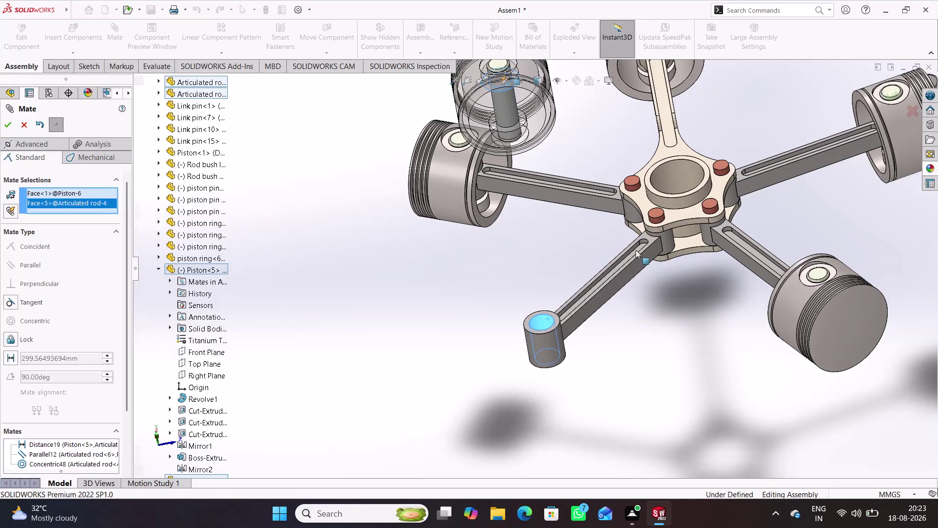
Reorient the view around the engine and clear the previous mate selections.
middle_drag(381, 271, 389, 262)
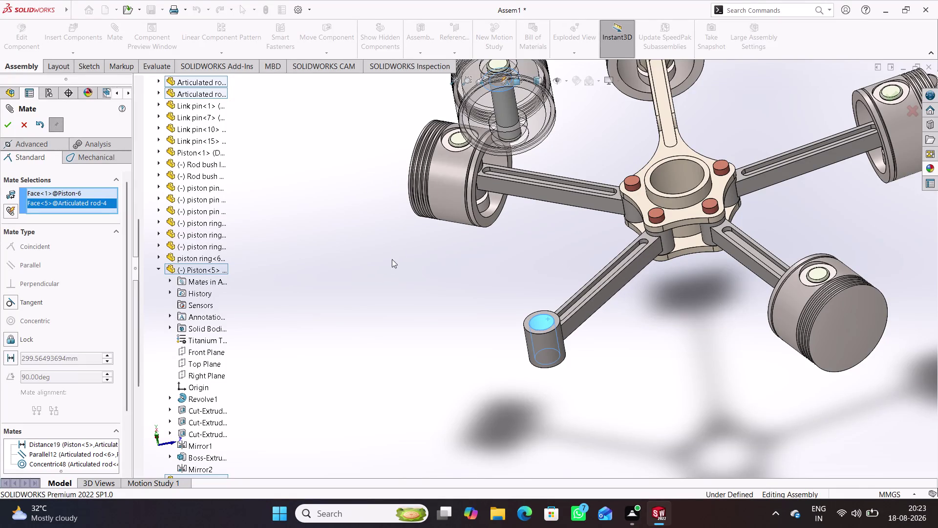
middle_drag(388, 262, 404, 237)
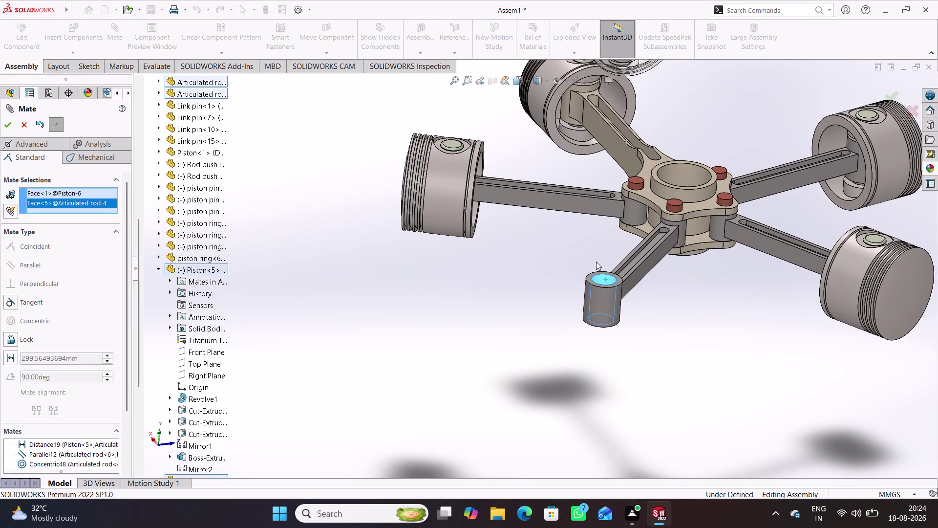
middle_drag(596, 262, 591, 227)
scroll(up, 3)
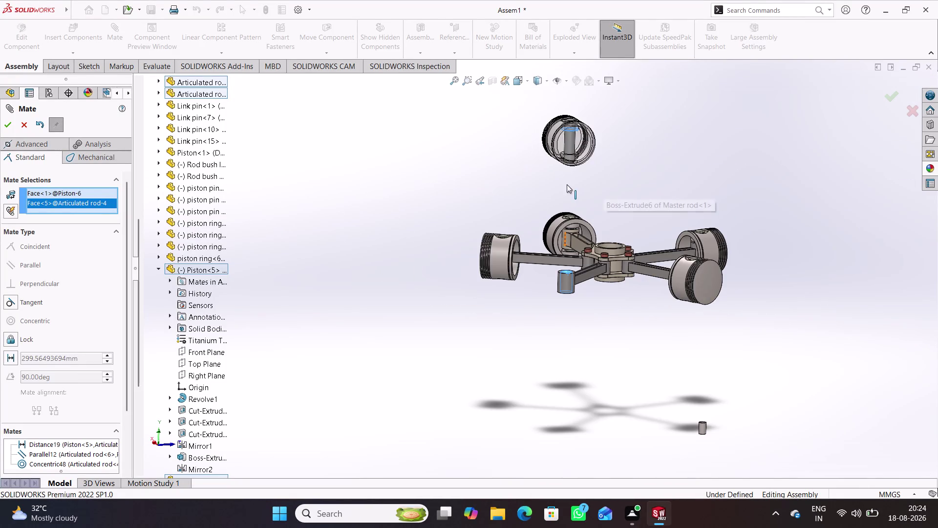
scroll(down, 3)
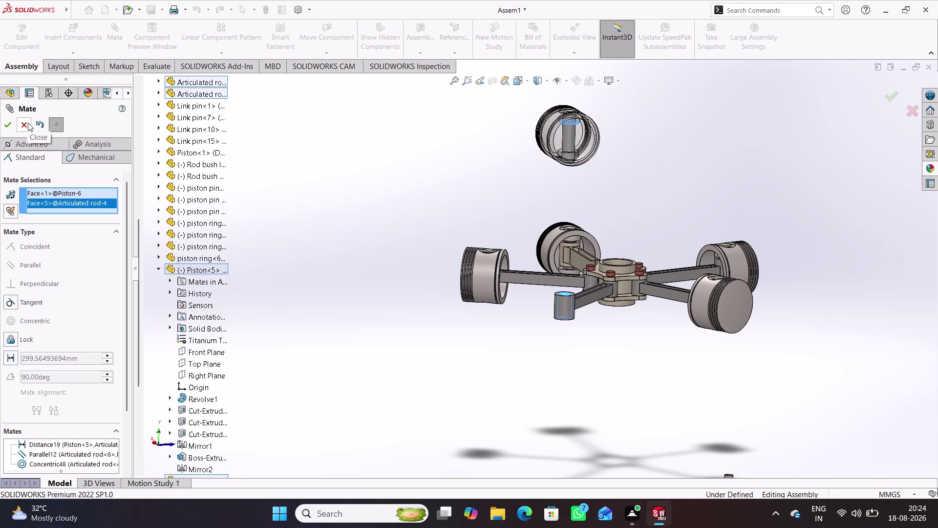
click(512, 175)
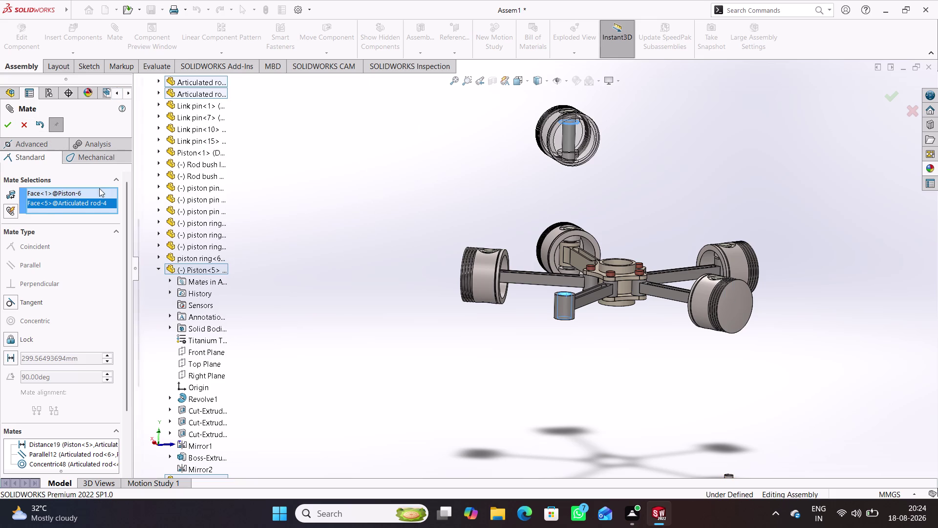
right_click(96, 194)
click(132, 205)
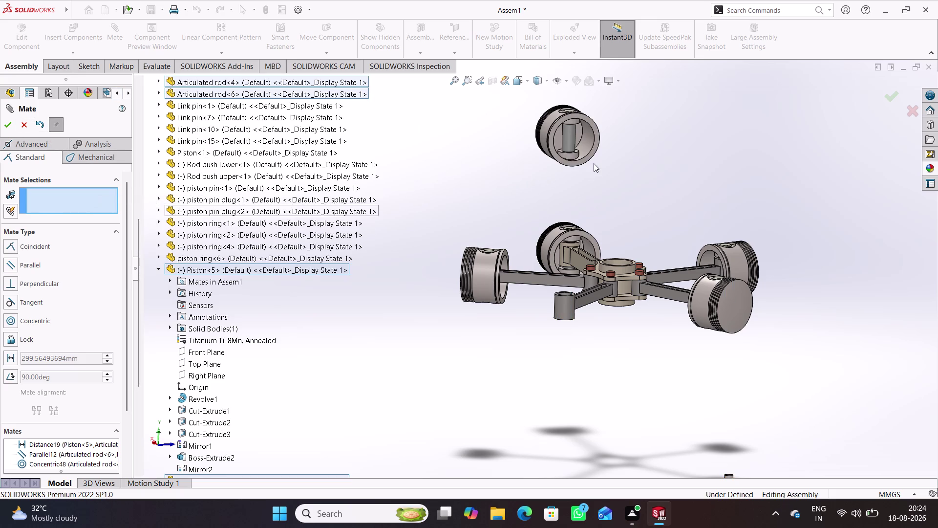
Mate Piston-6's face to Articulated rod-4's end face with a 3 mm distance.
scroll(down, 3)
middle_drag(581, 182, 579, 98)
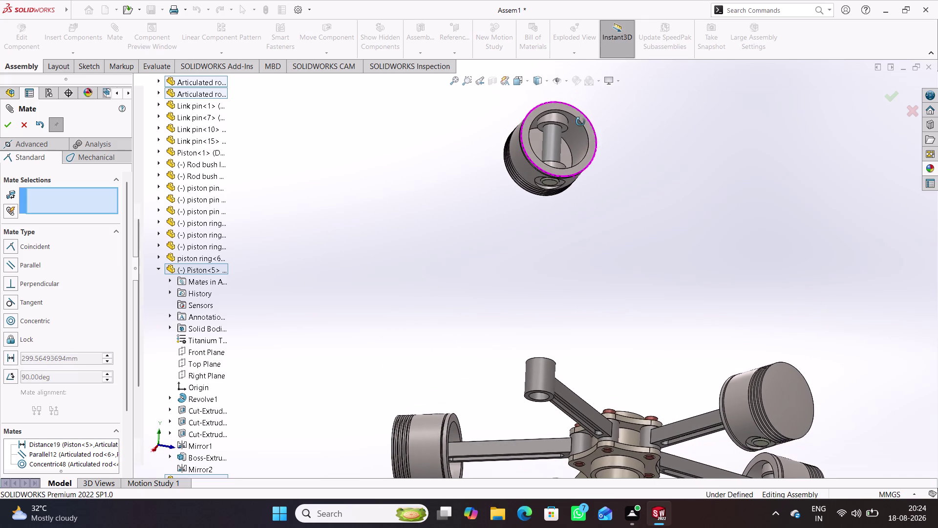
click(564, 127)
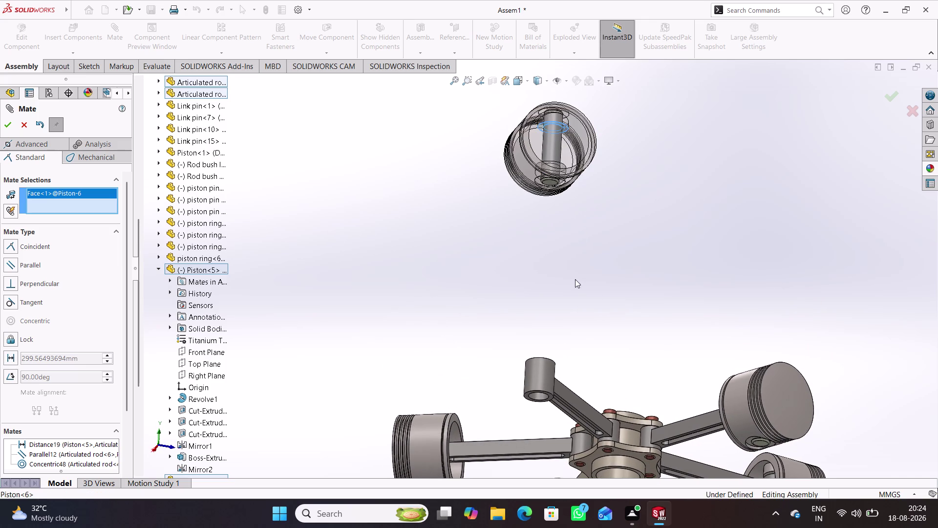
middle_drag(575, 279, 563, 396)
scroll(up, 3)
scroll(down, 3)
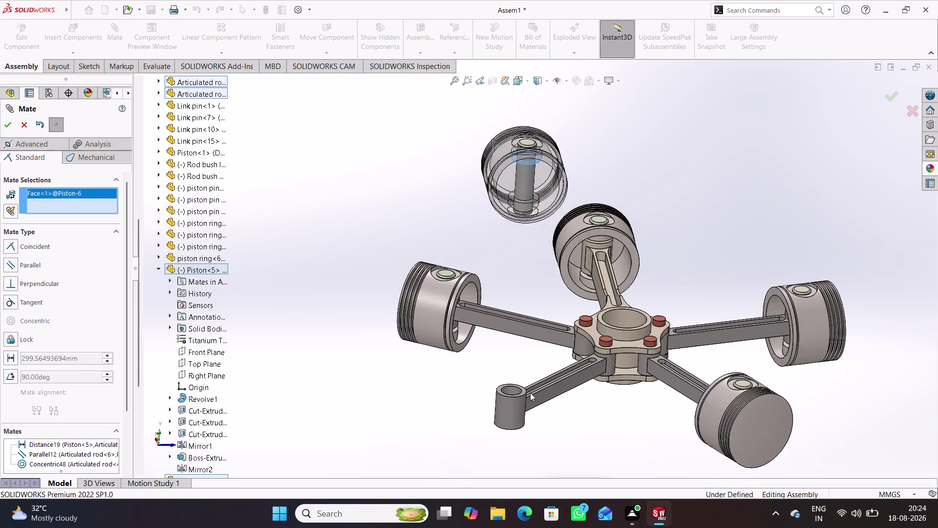
scroll(down, 3)
click(528, 356)
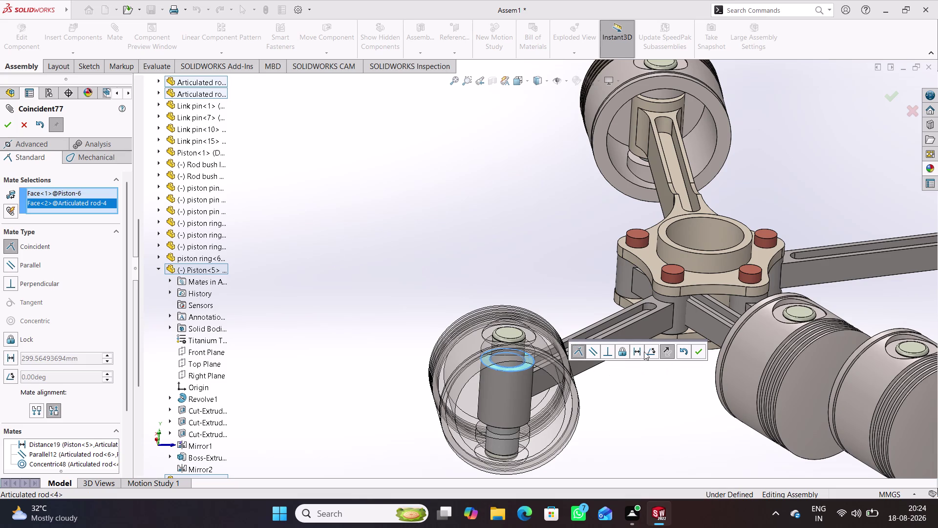
click(637, 351)
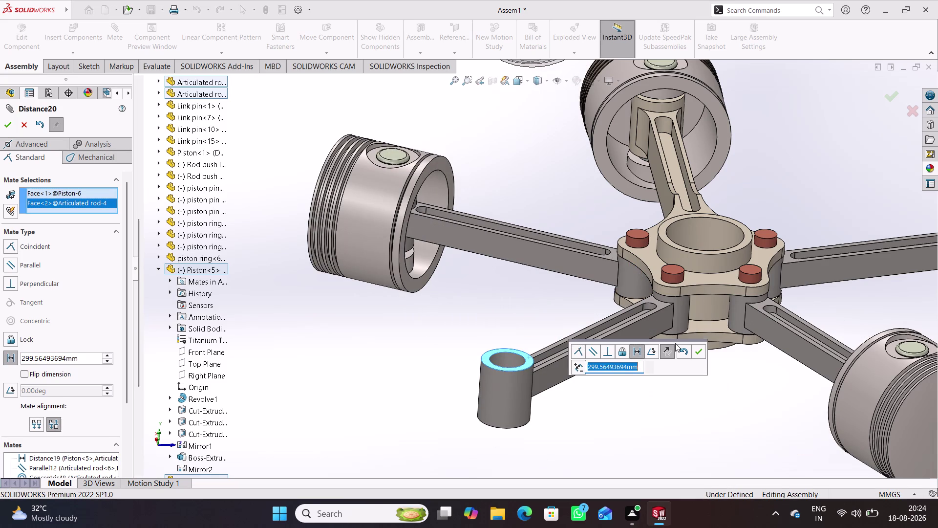
key(3)
key(Return)
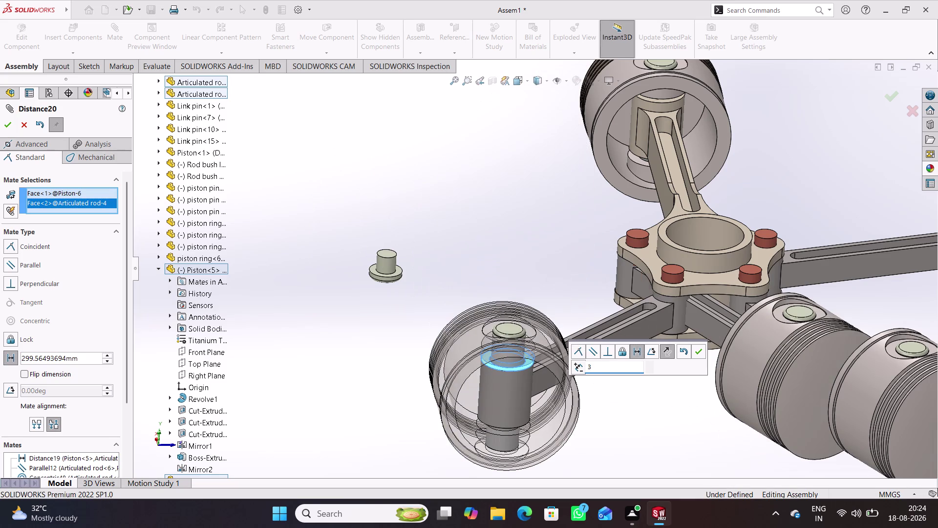
key(Return)
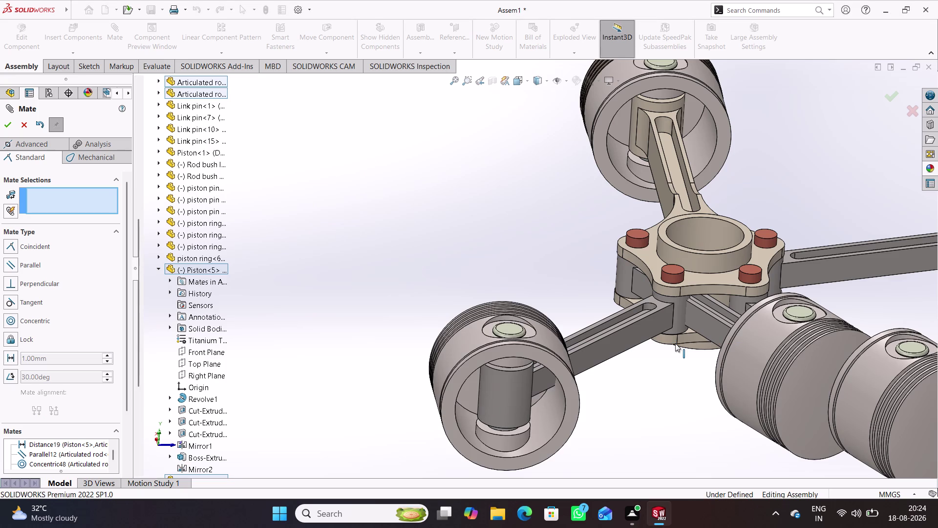
Adjust the view and close the Mate PropertyManager.
scroll(up, 3)
scroll(up, 3)
drag(602, 293, 574, 298)
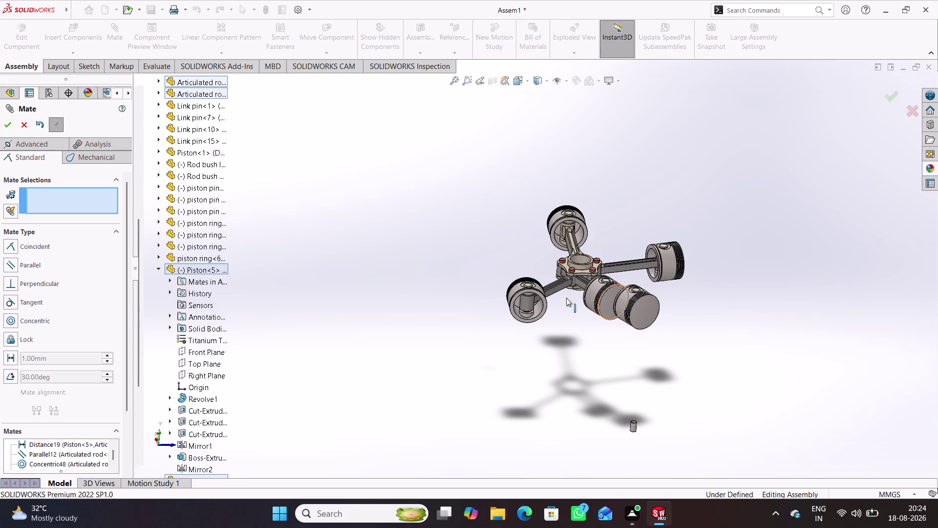
drag(574, 298, 507, 289)
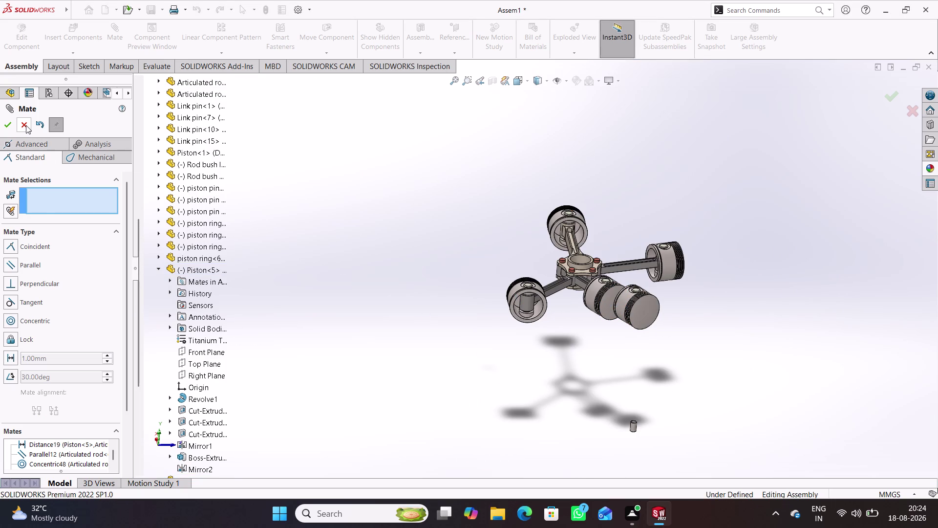
click(26, 125)
drag(574, 272, 544, 273)
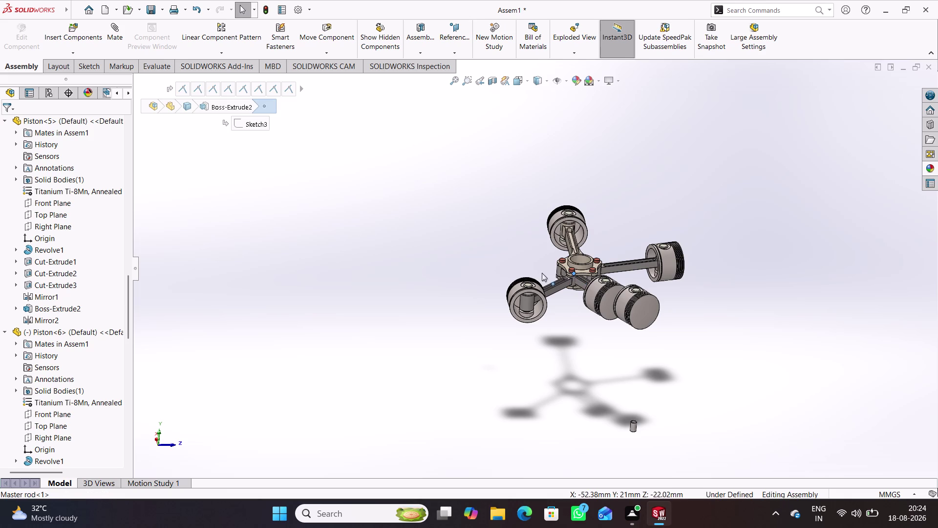
drag(545, 273, 536, 273)
middle_drag(586, 348, 597, 418)
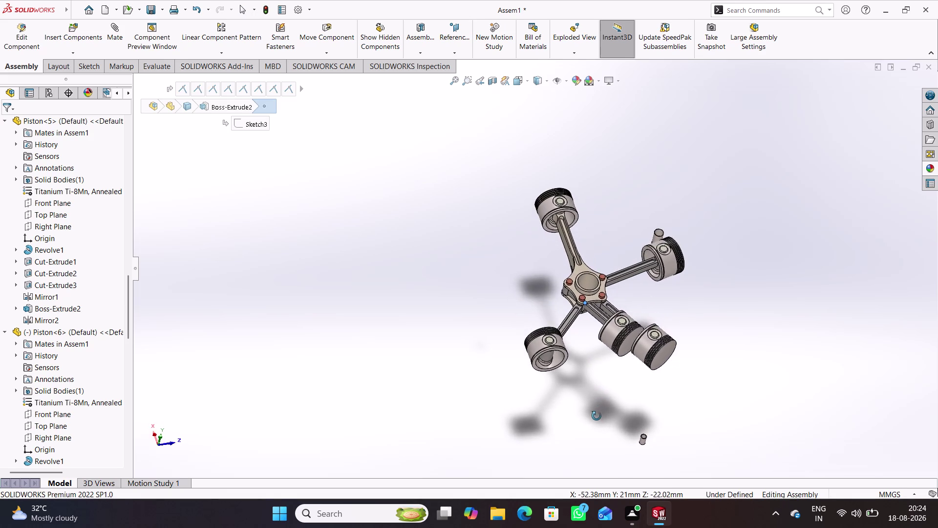
middle_drag(597, 418, 594, 361)
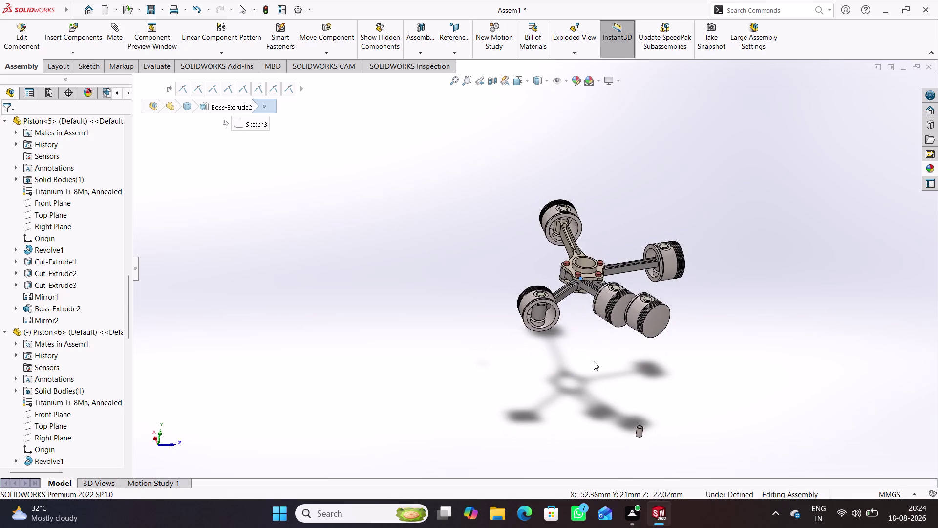
key(ctrl+z)
scroll(up, 3)
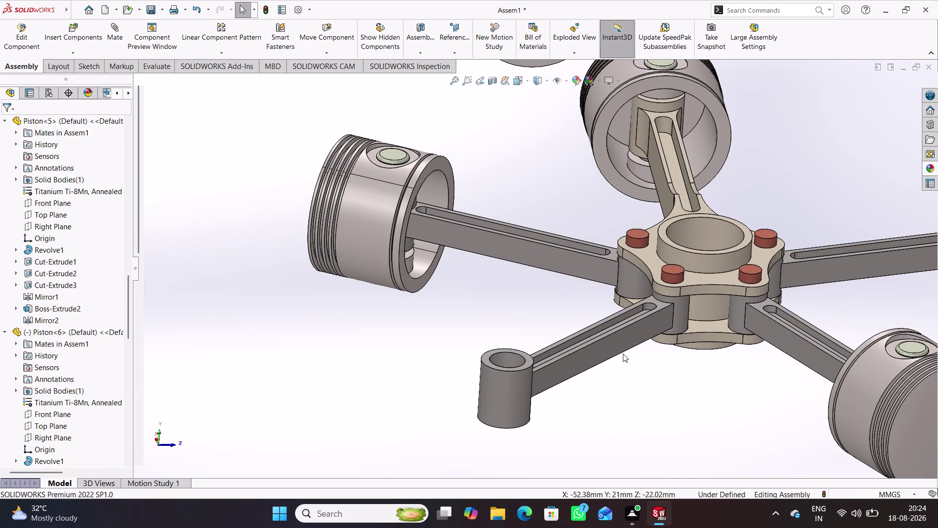
scroll(up, 3)
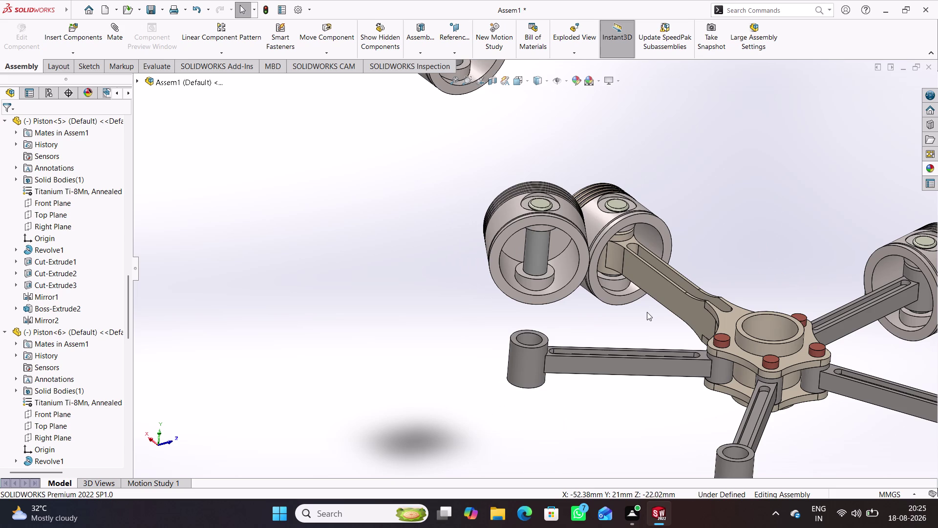
middle_drag(445, 363, 520, 365)
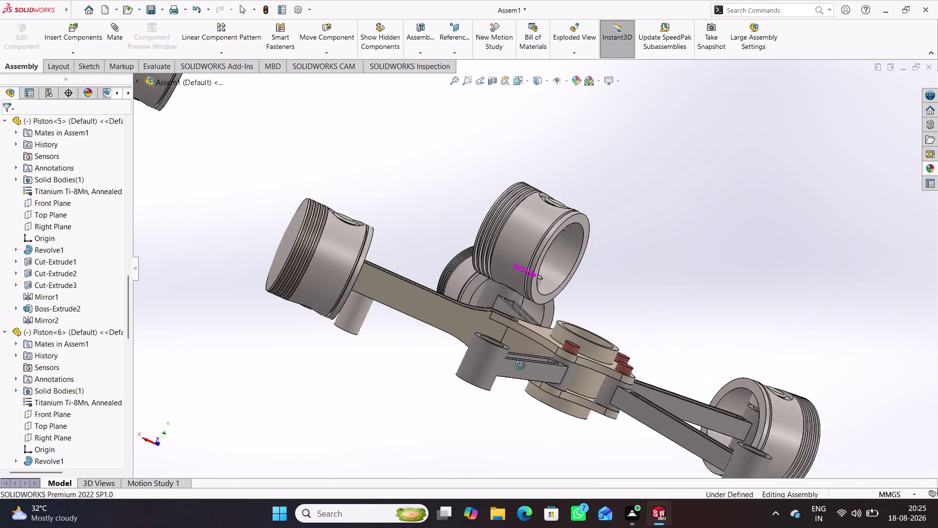
middle_drag(521, 365, 453, 348)
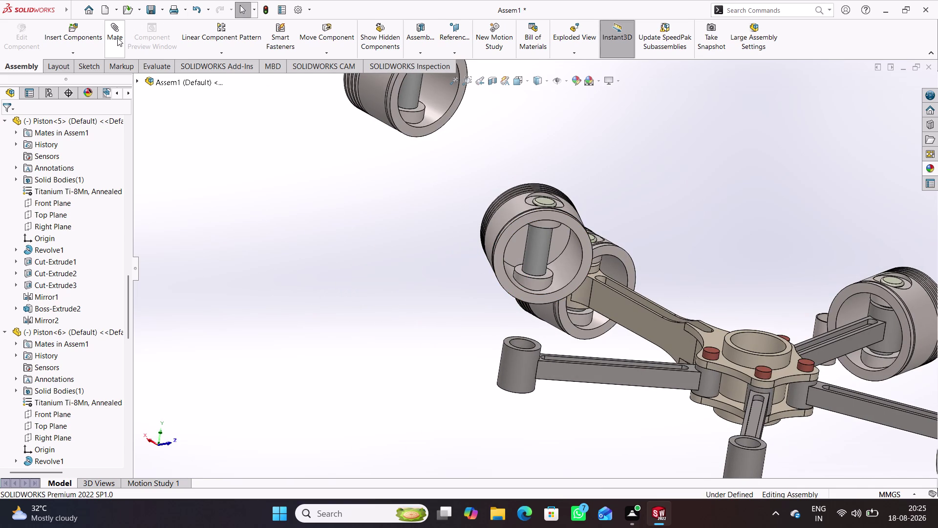
click(116, 39)
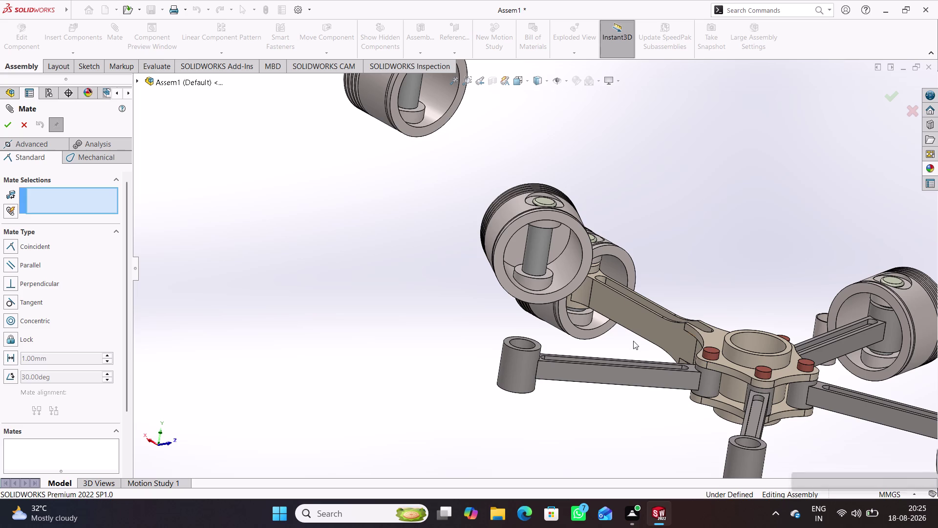
Join Piston-5's face to Articulated rod-6's empty end face with a 3 mm distance mate.
scroll(down, 3)
middle_drag(571, 252, 570, 159)
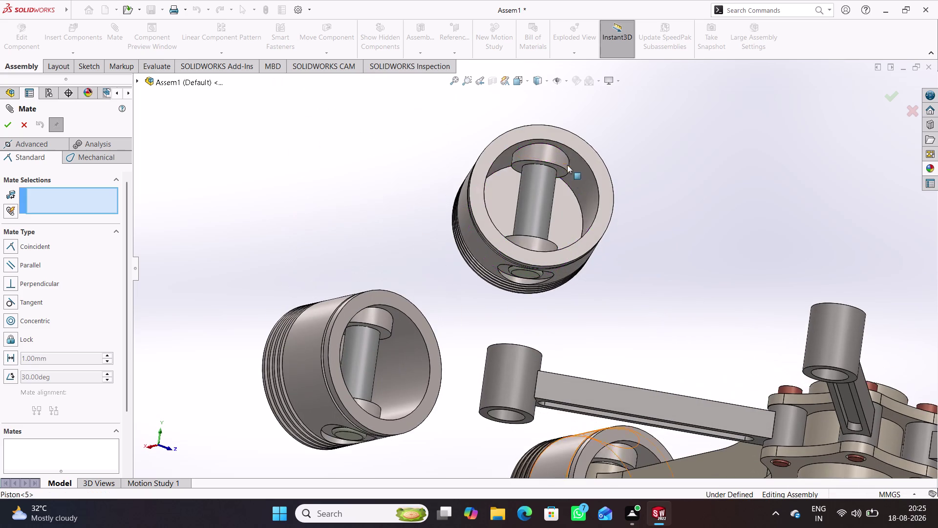
click(561, 171)
middle_drag(576, 309, 564, 387)
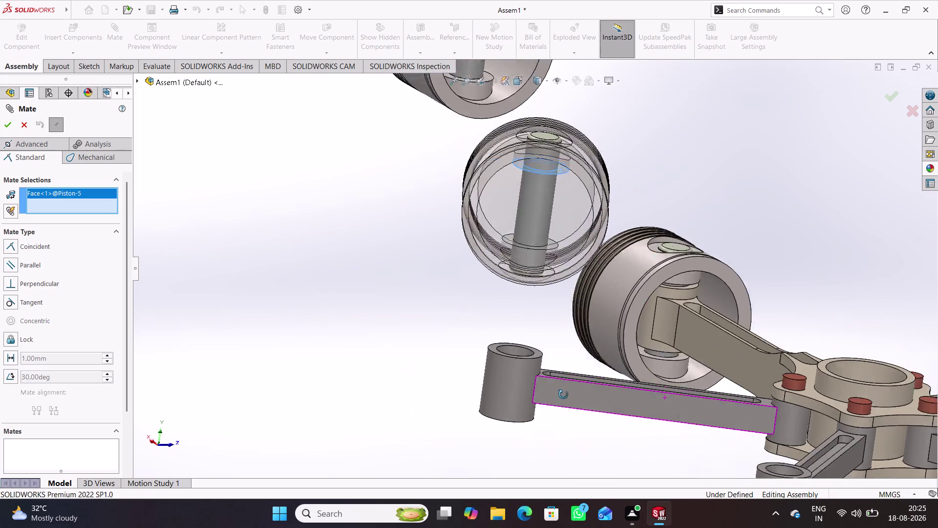
middle_drag(565, 387, 559, 423)
click(538, 347)
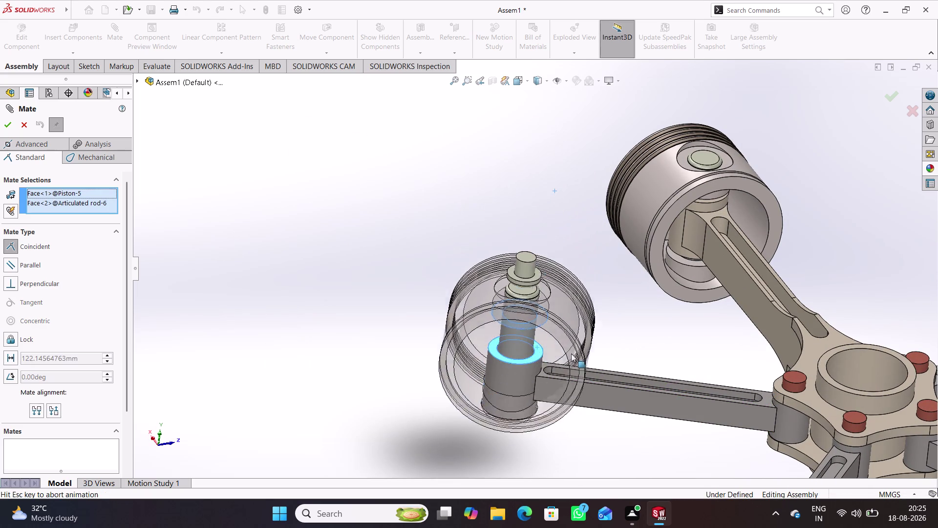
click(651, 369)
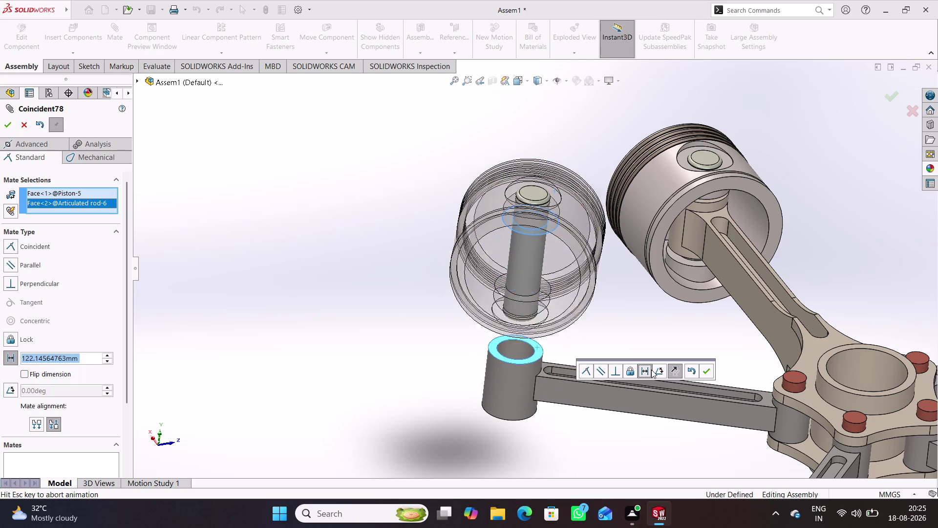
key(3)
key(Return)
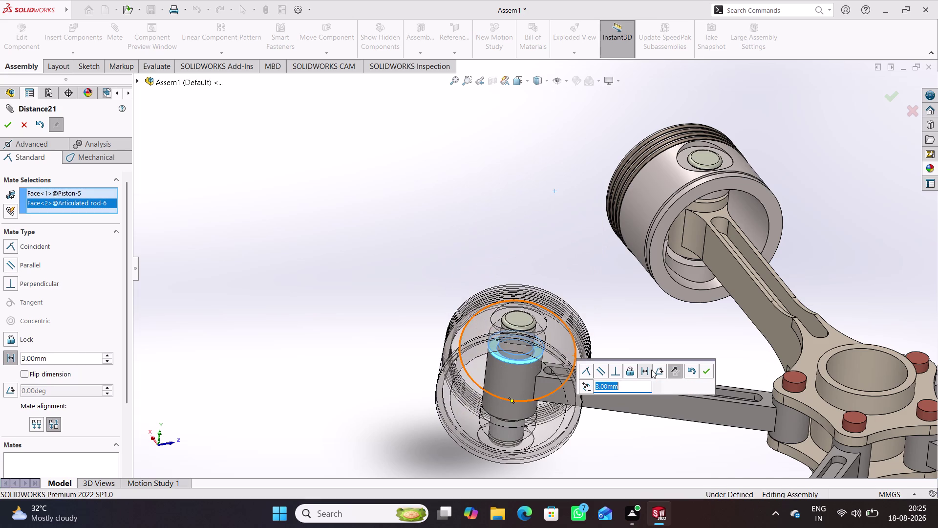
key(Return)
click(422, 258)
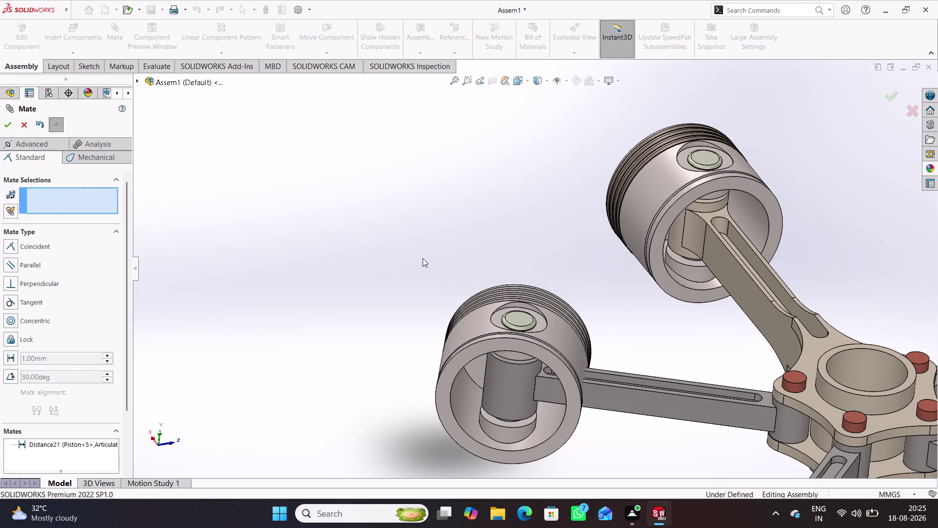
click(136, 80)
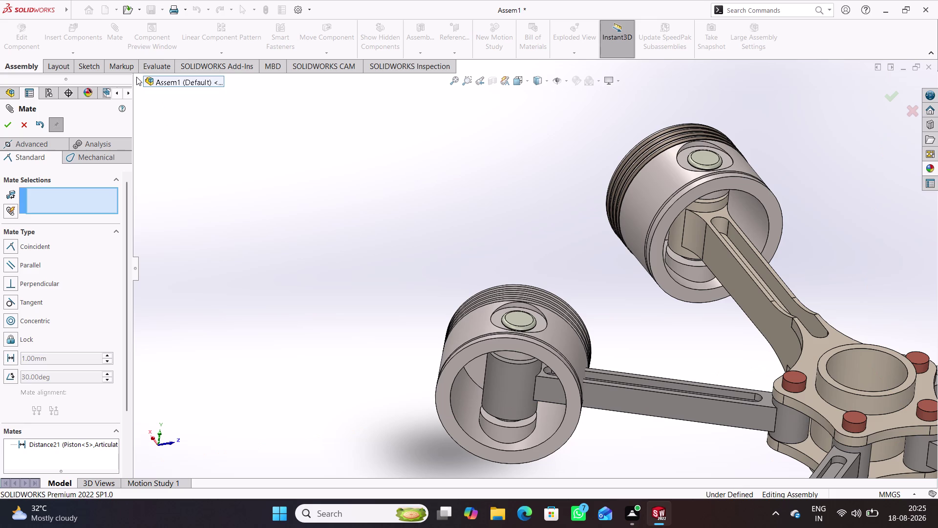
Make Piston<5>'s Right Plane parallel to Articulated rod<6>'s side face, with flipped alignment.
click(136, 79)
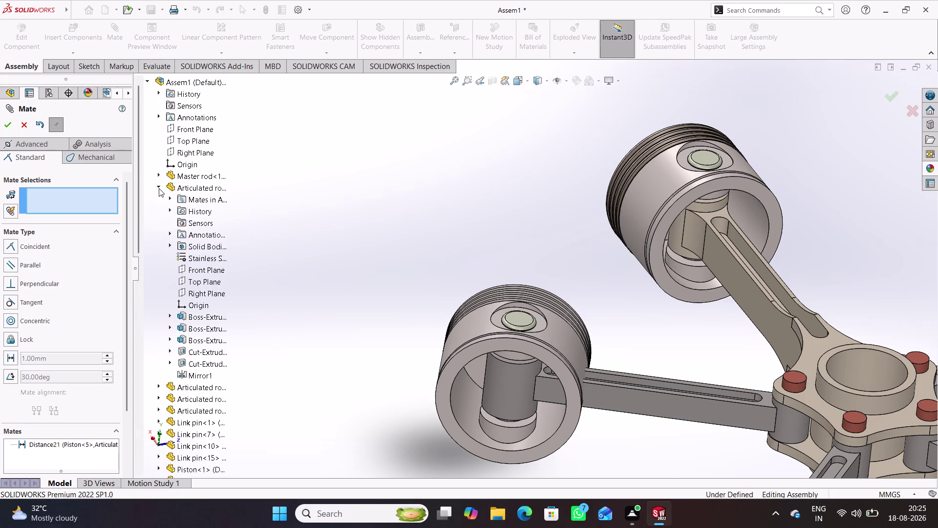
click(159, 185)
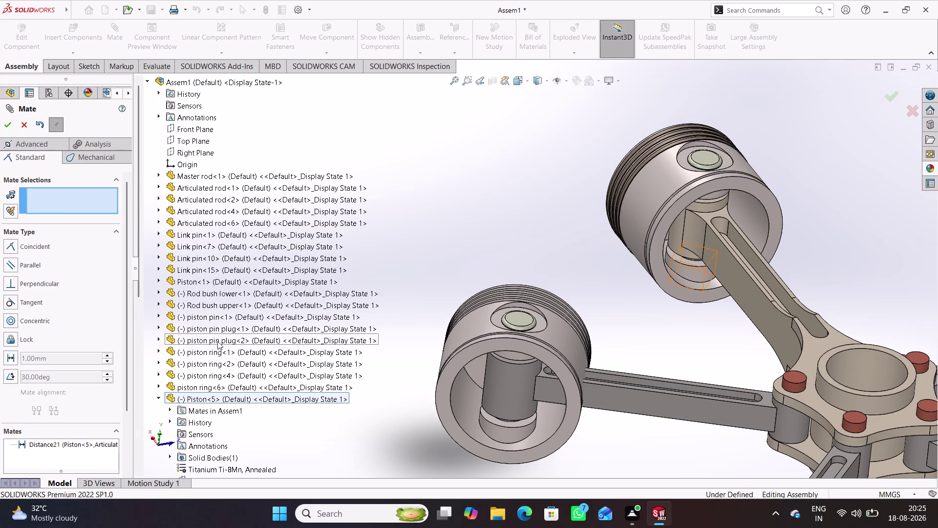
click(159, 398)
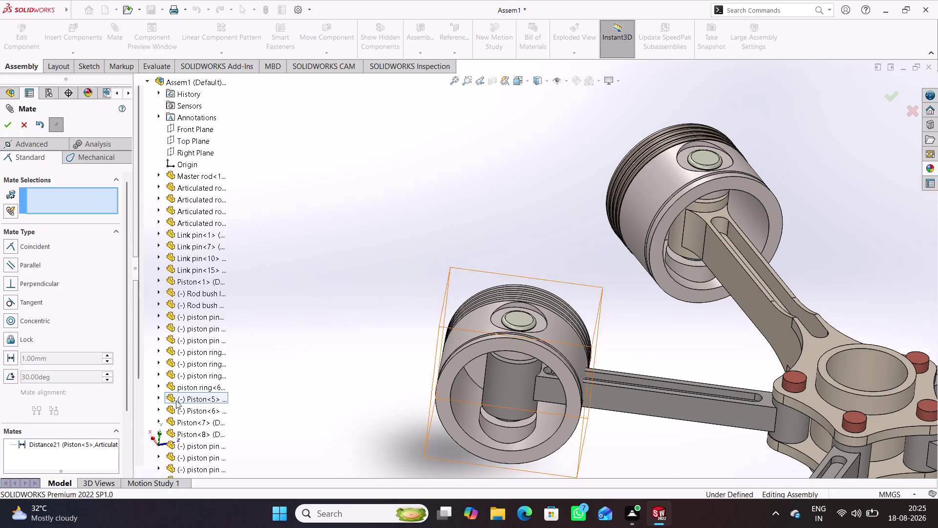
scroll(down, 3)
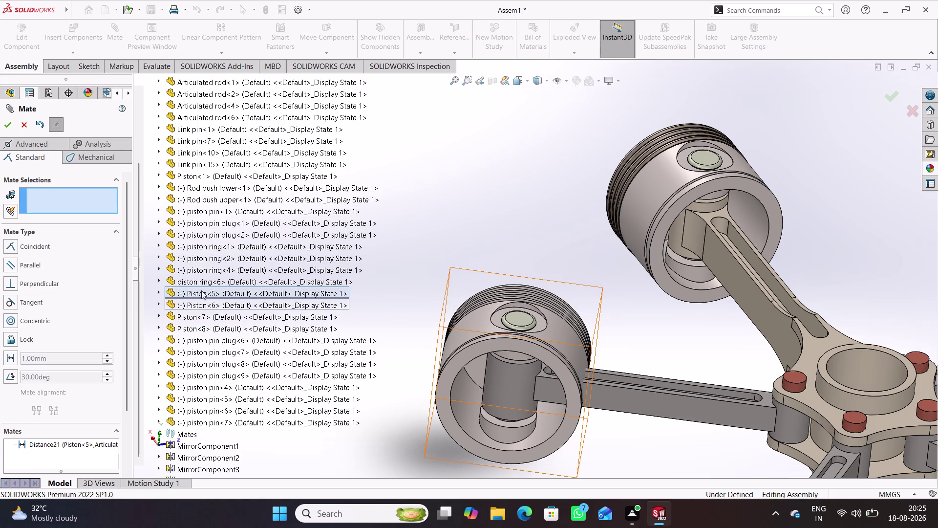
click(159, 293)
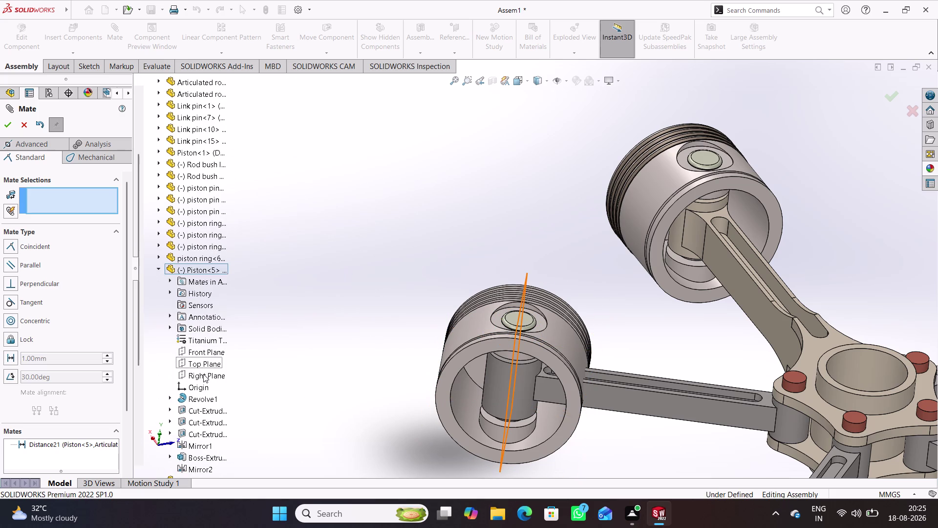
click(203, 375)
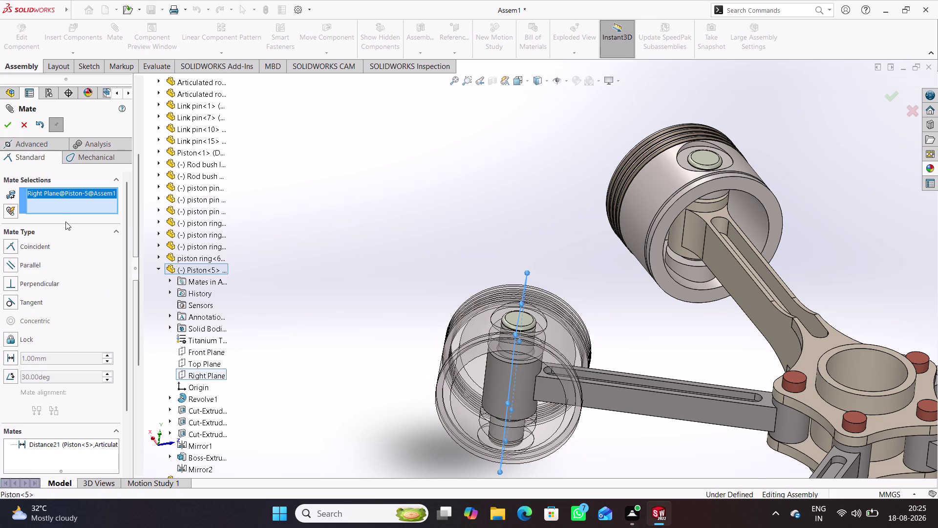
click(612, 394)
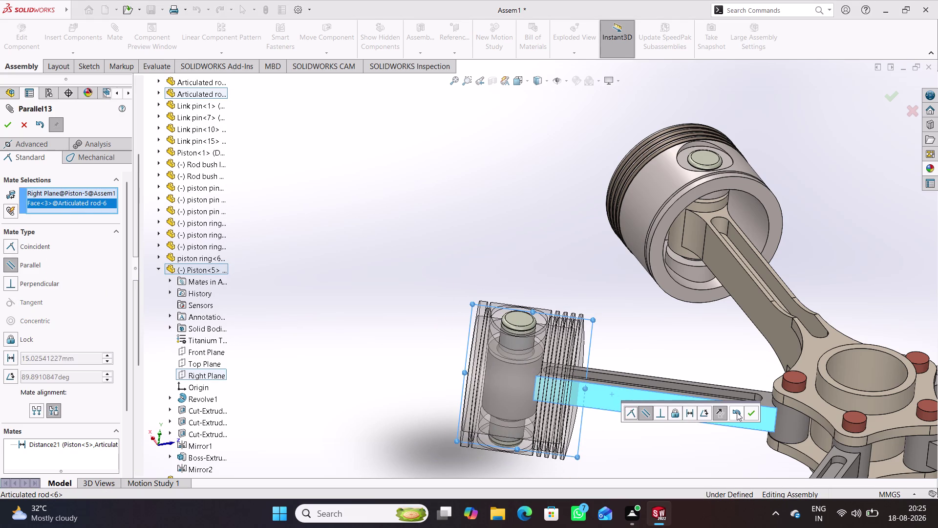
click(716, 413)
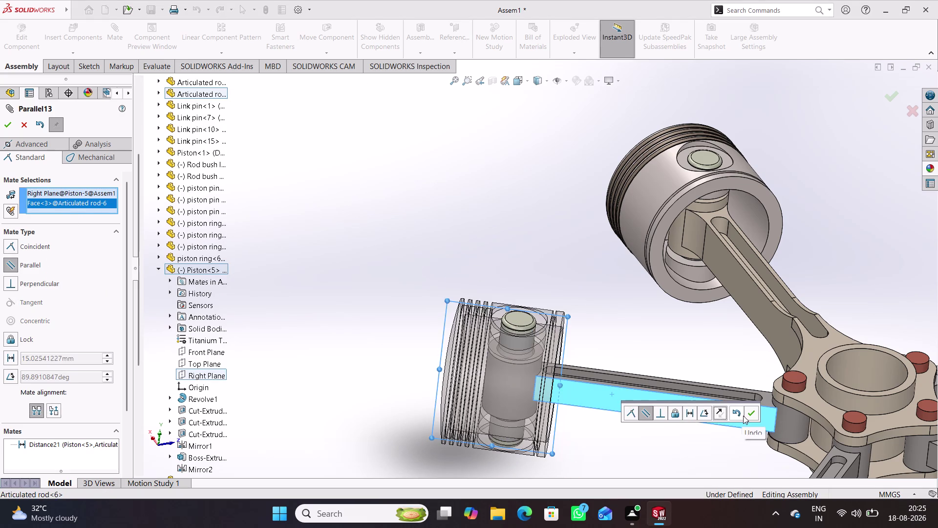
click(750, 413)
click(649, 333)
middle_click(672, 442)
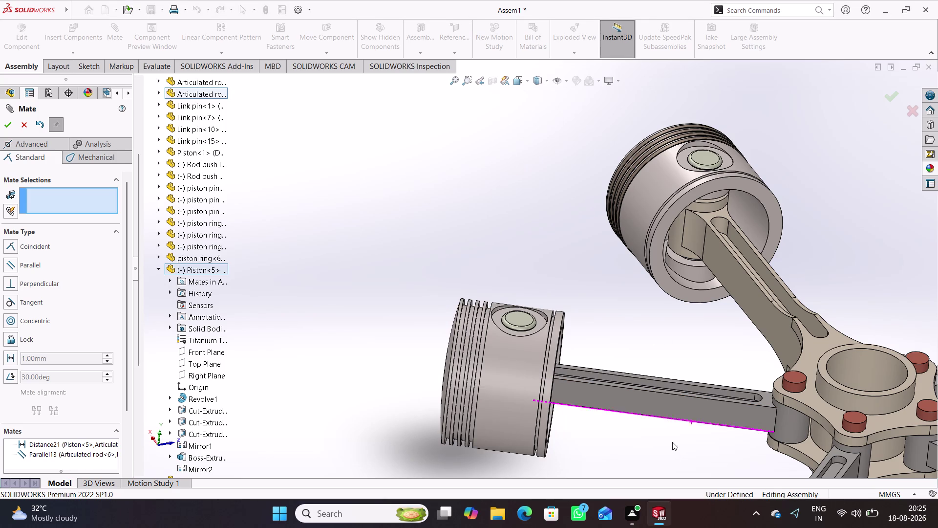
Drag the unmated piston down beneath the free end of Articulated rod<4>.
scroll(up, 3)
scroll(up, 3)
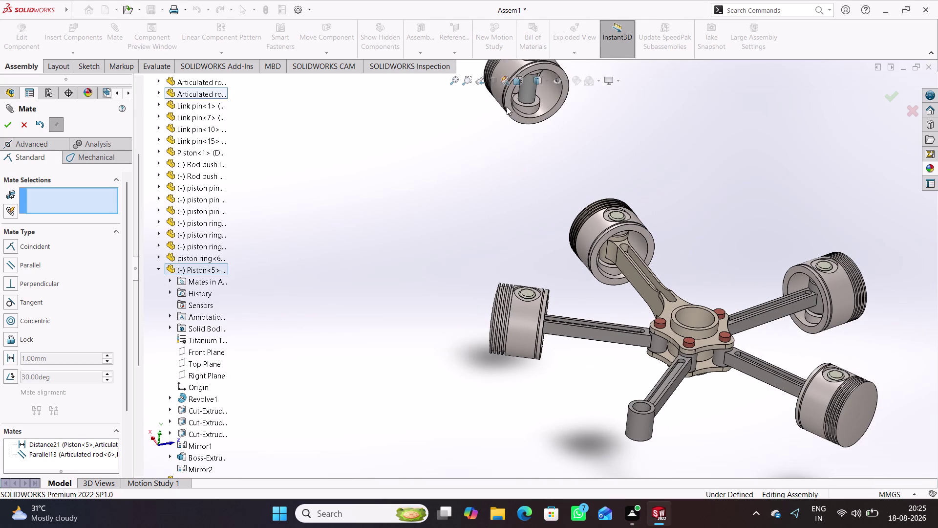
drag(509, 99, 449, 272)
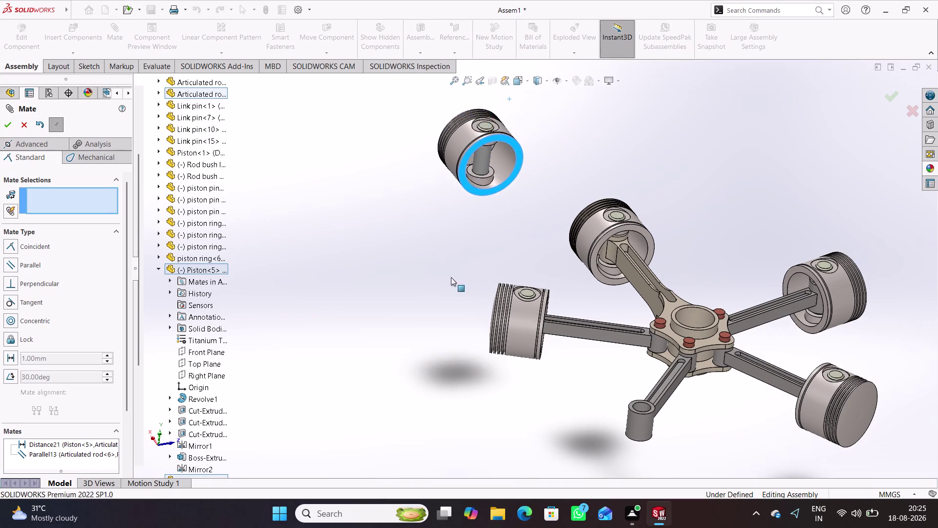
drag(449, 272, 569, 449)
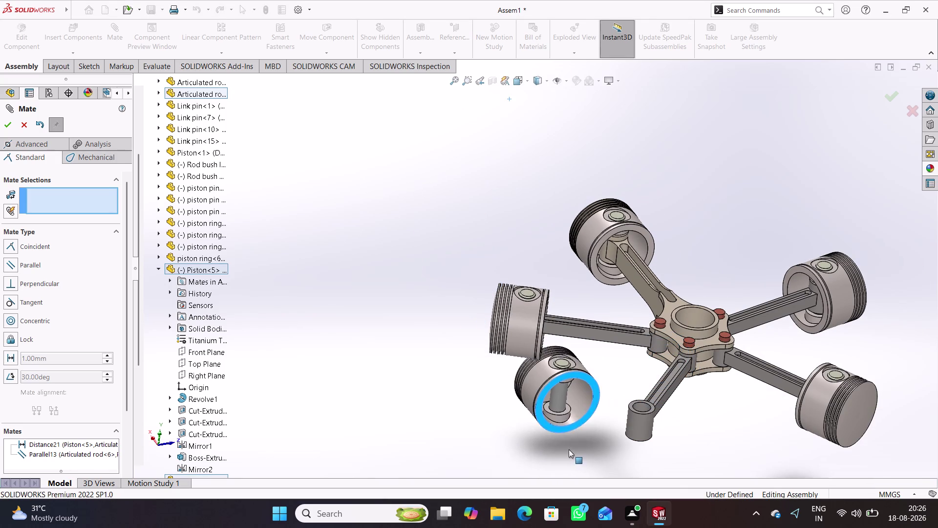
drag(569, 449, 574, 444)
middle_drag(651, 426, 661, 350)
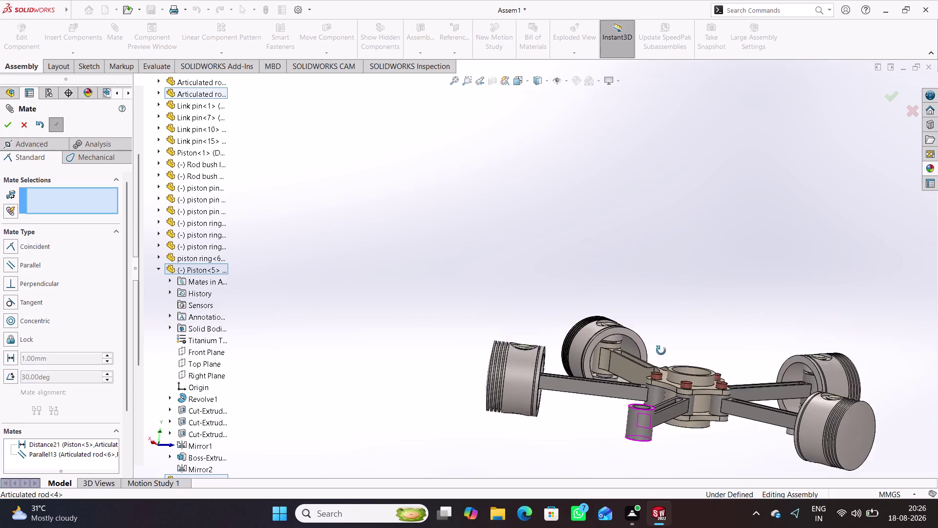
middle_drag(660, 351, 664, 409)
scroll(up, 3)
scroll(down, 3)
drag(459, 343, 521, 359)
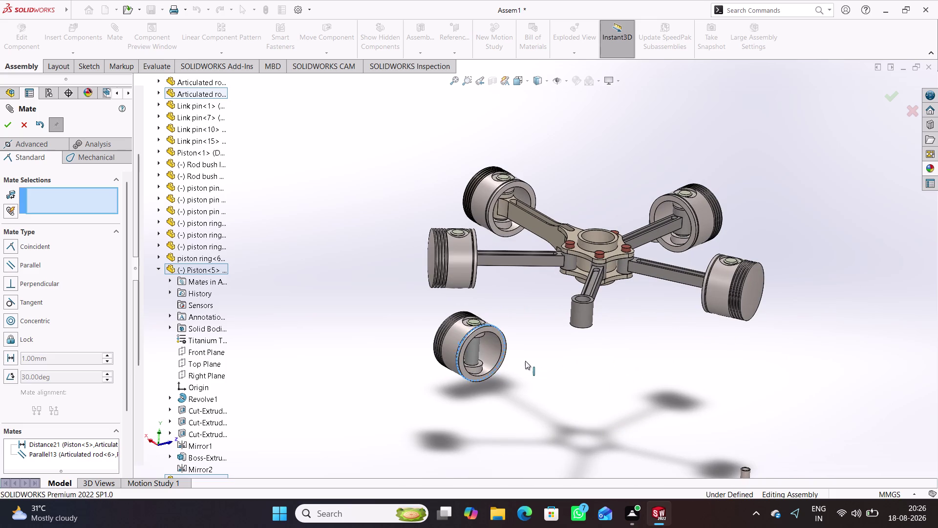
drag(520, 359, 552, 382)
scroll(down, 3)
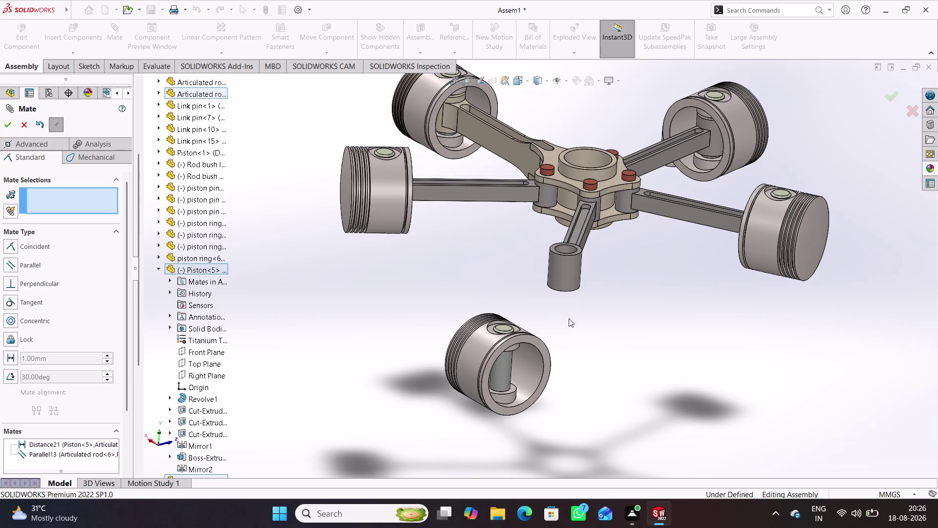
scroll(down, 3)
Make the piston pin concentric with the lower rod-end hole of Articulated rod<4>.
click(470, 371)
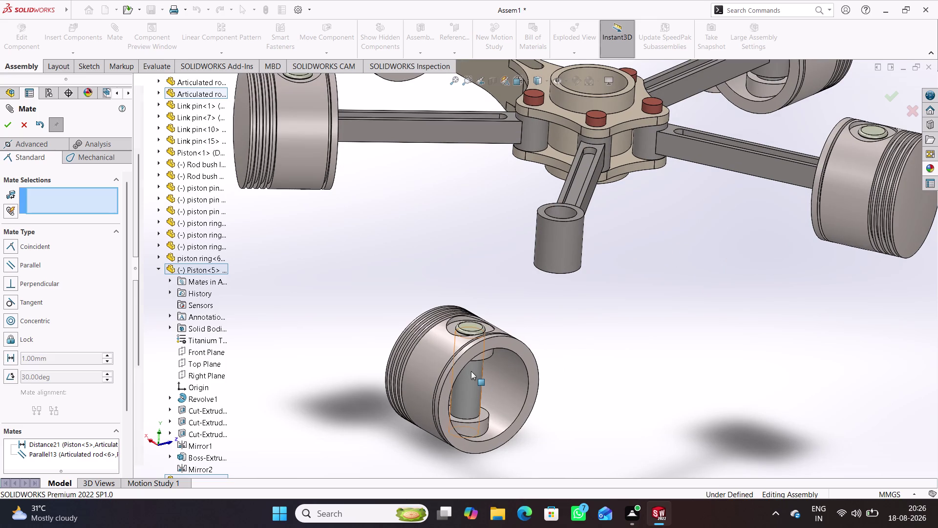
click(566, 211)
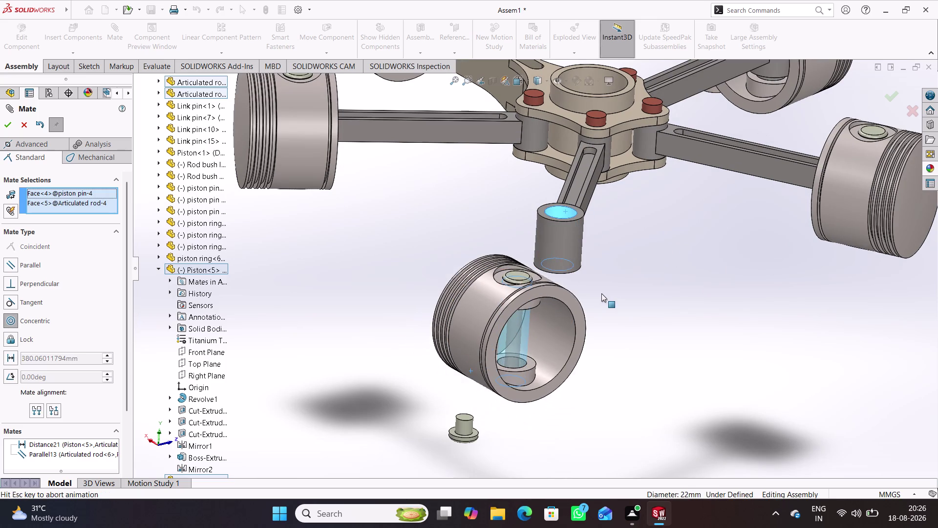
click(752, 312)
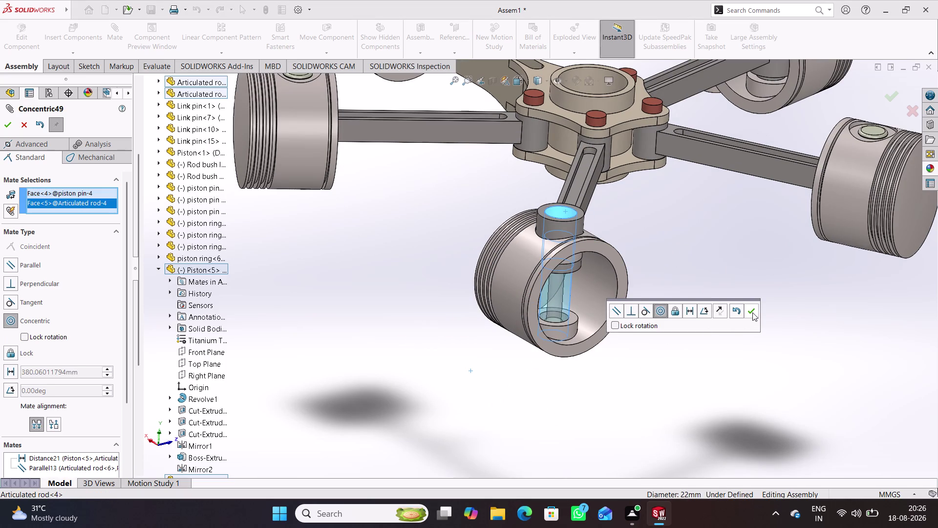
drag(606, 259, 594, 278)
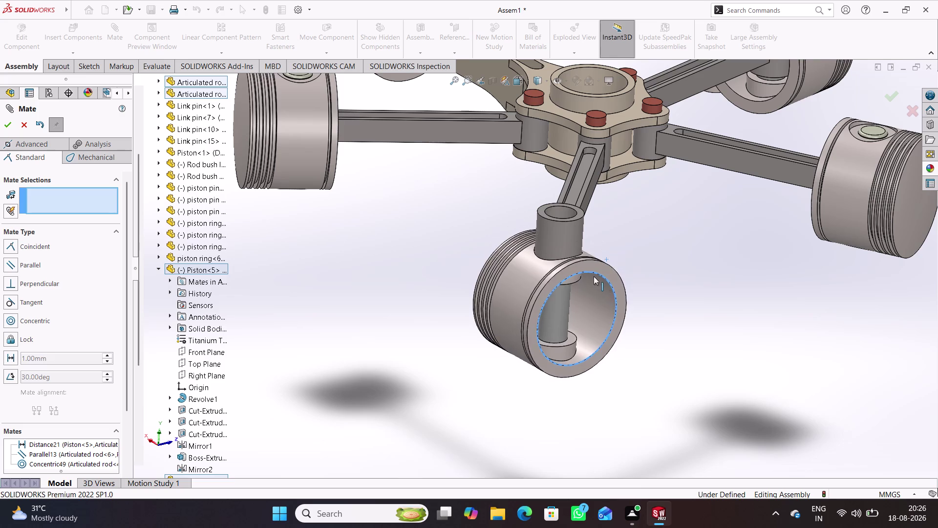
drag(595, 277, 517, 361)
middle_drag(648, 374, 603, 353)
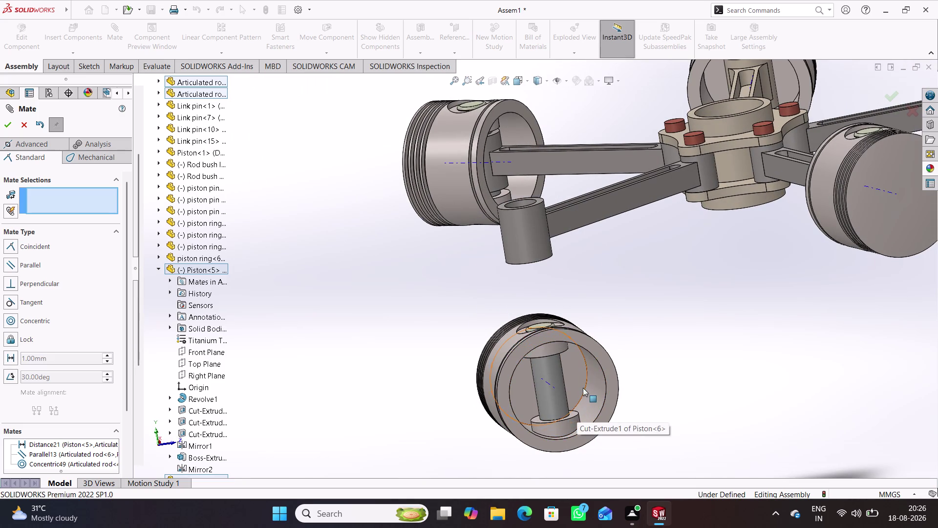
middle_drag(582, 387, 585, 422)
click(577, 424)
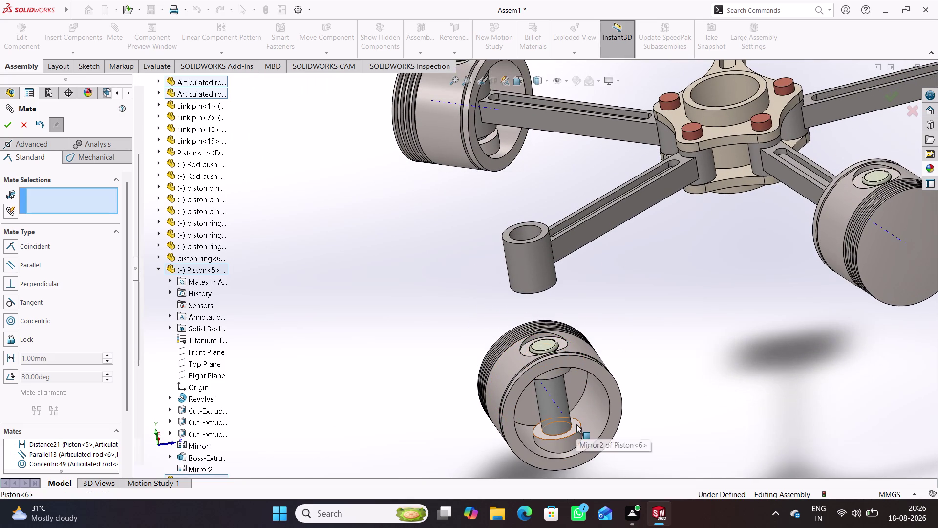
Space Piston<6>'s inner boss face 3 mm from Articulated rod<4>'s end face.
middle_drag(616, 323, 592, 211)
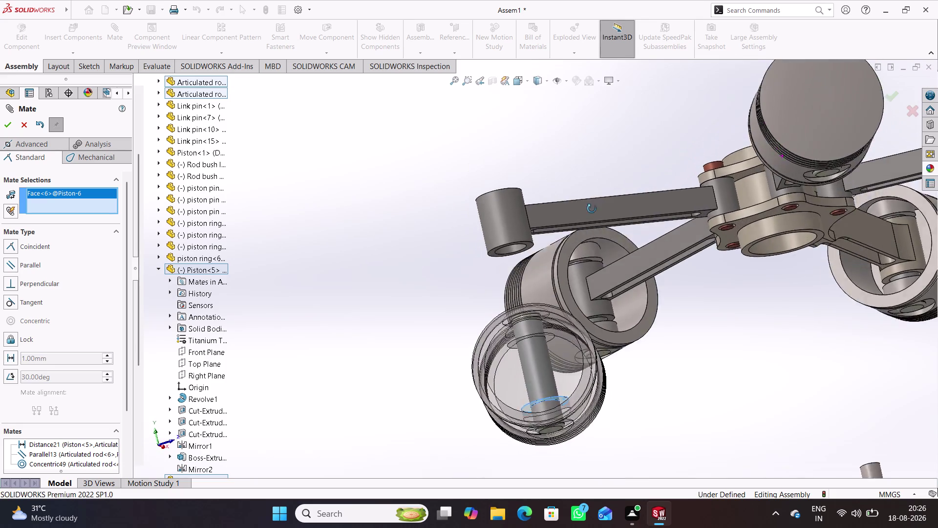
middle_drag(592, 211, 590, 183)
scroll(down, 3)
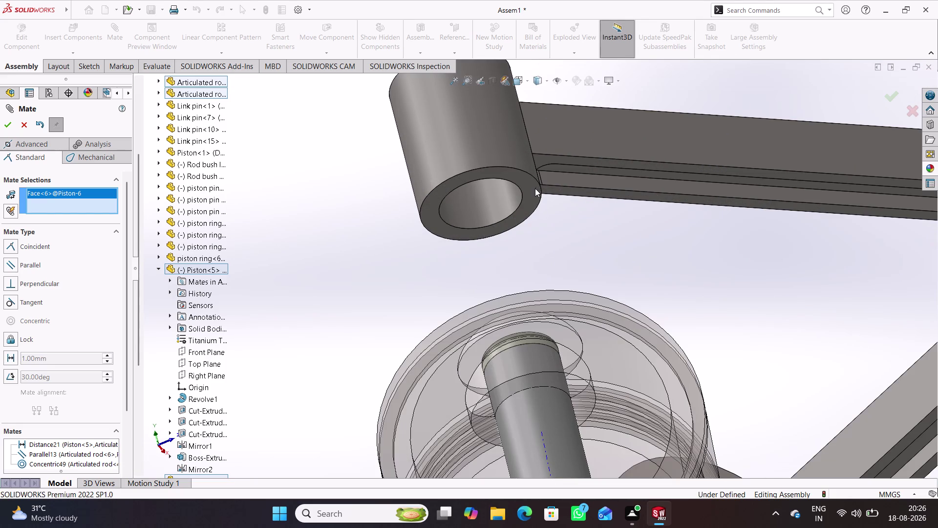
click(500, 175)
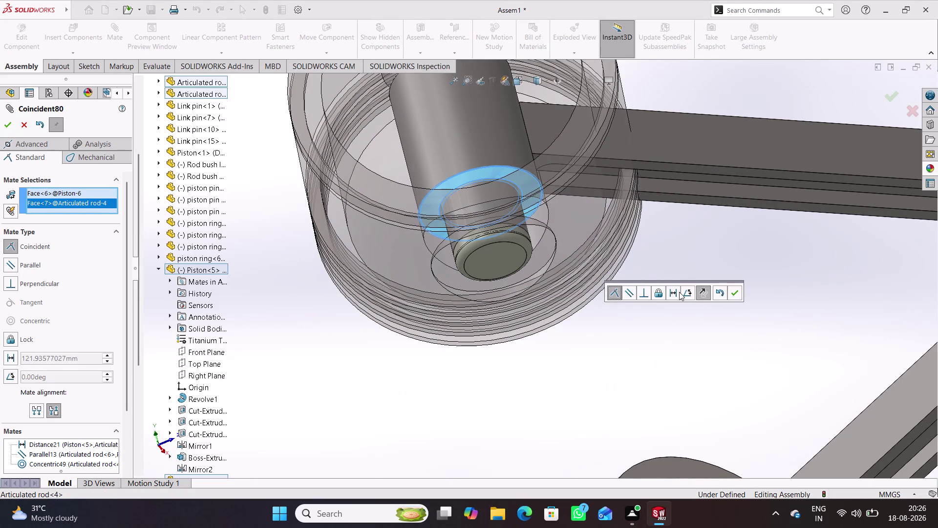
click(679, 291)
key(3)
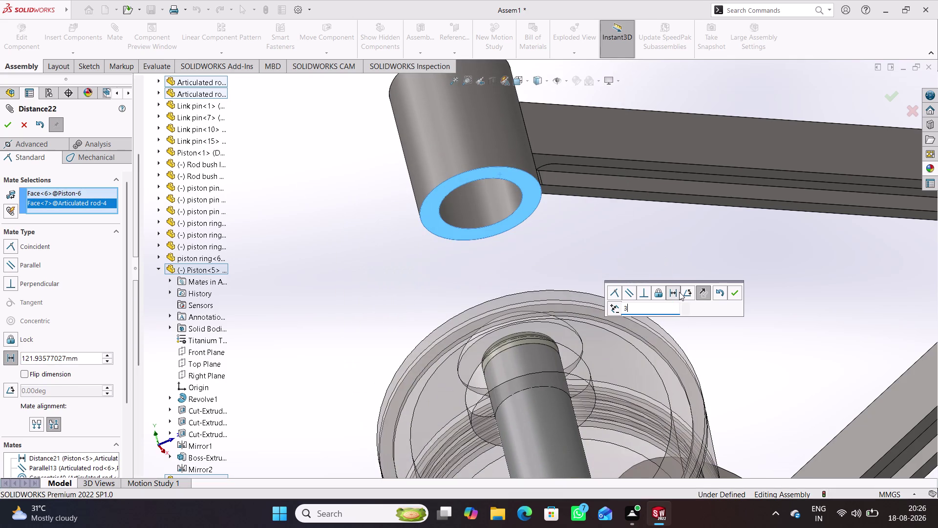
key(Return)
key(Return)
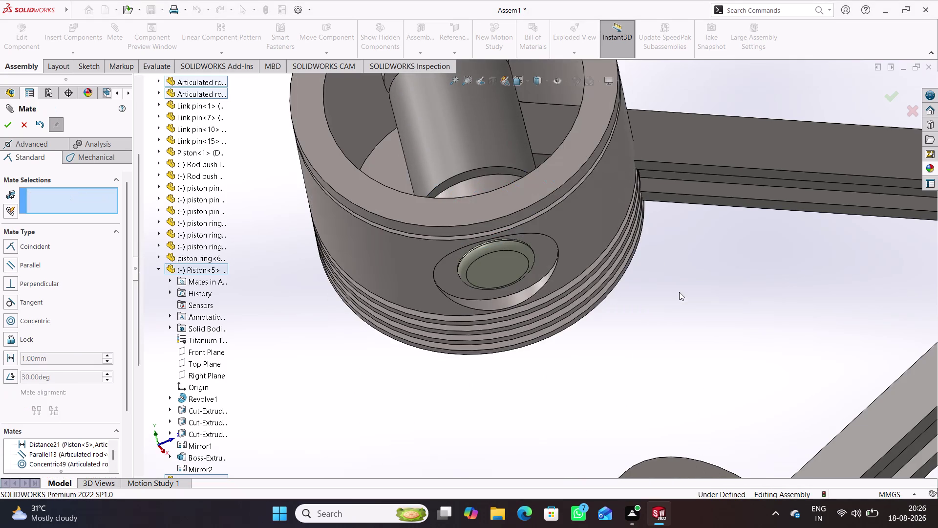
scroll(up, 3)
scroll(up, 3)
middle_drag(595, 168, 600, 211)
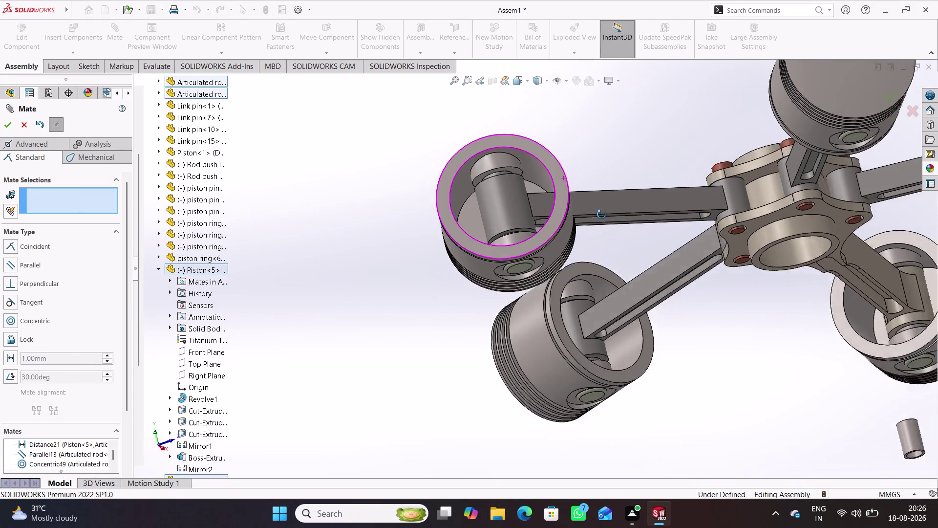
middle_drag(600, 210, 618, 273)
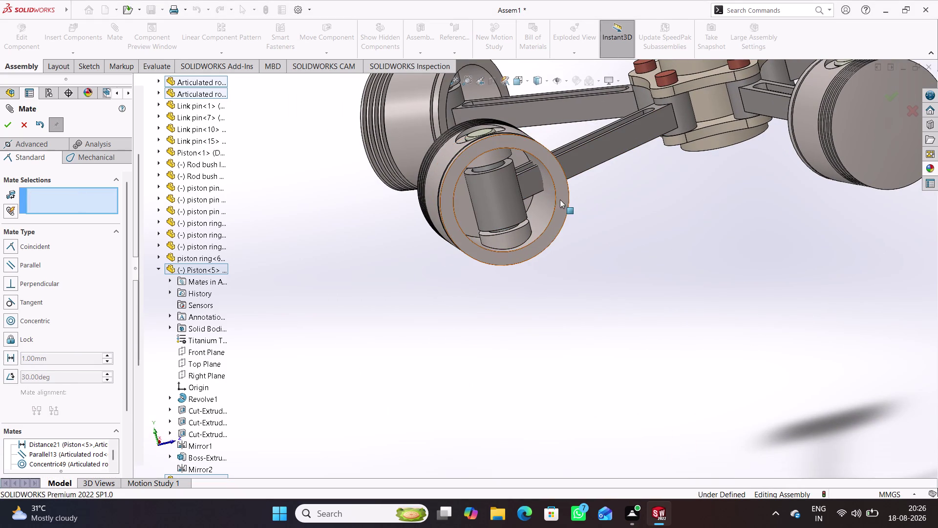
click(610, 149)
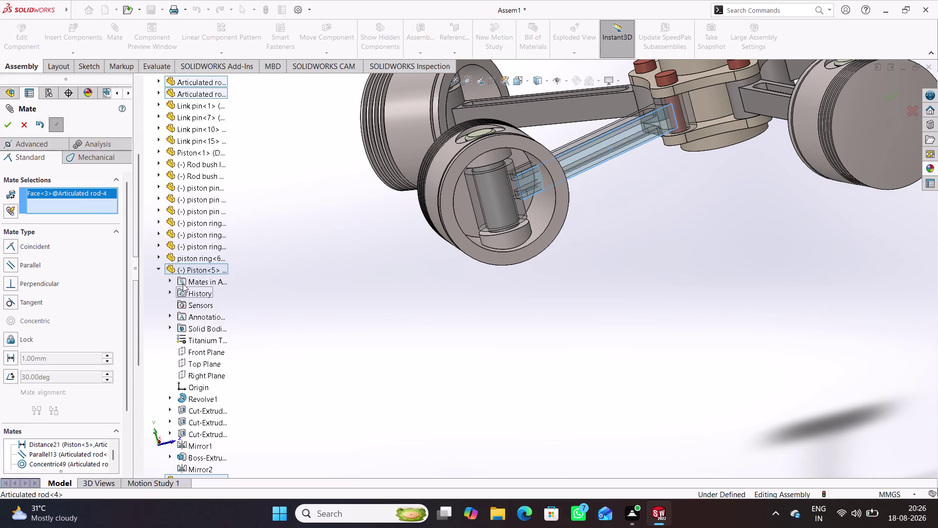
Clear the picked rod face from Mate Selections and expand Piston<6> in the tree.
click(161, 268)
scroll(up, 3)
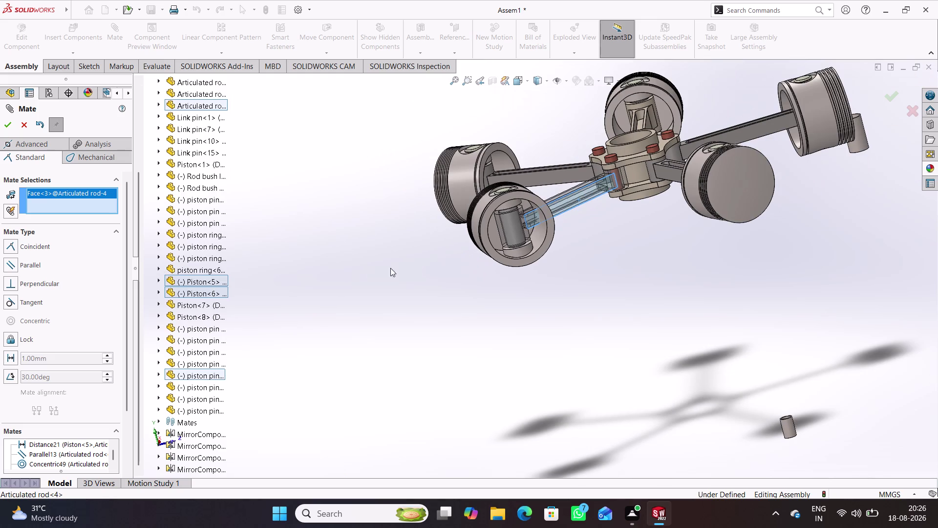
middle_drag(565, 261, 601, 267)
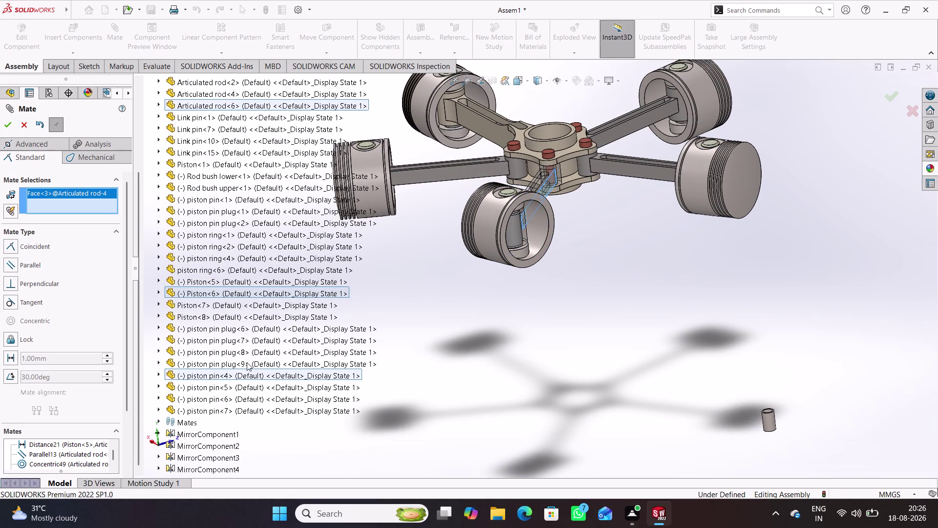
click(538, 312)
right_click(76, 198)
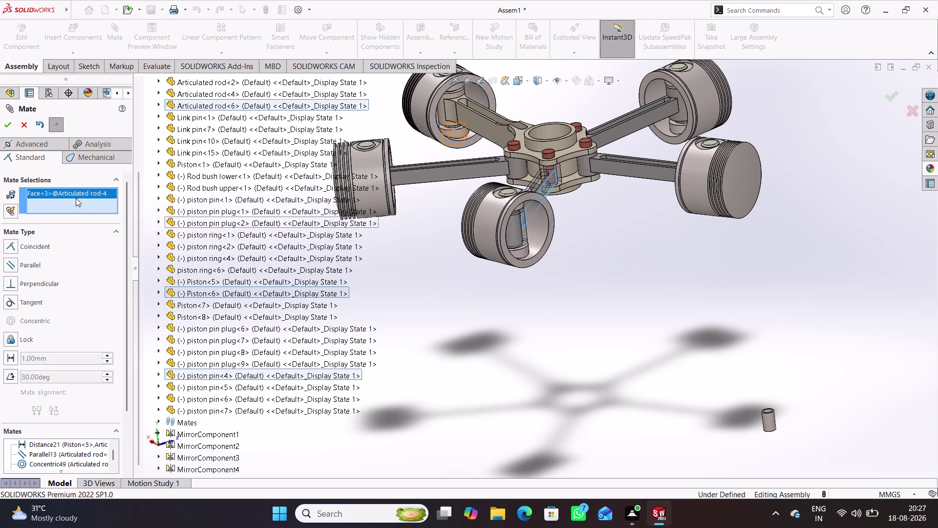
click(130, 202)
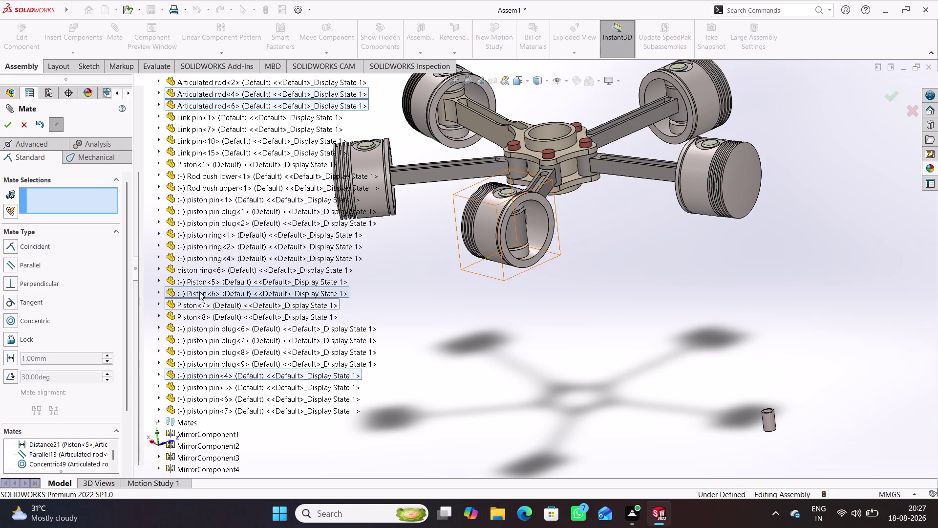
click(157, 290)
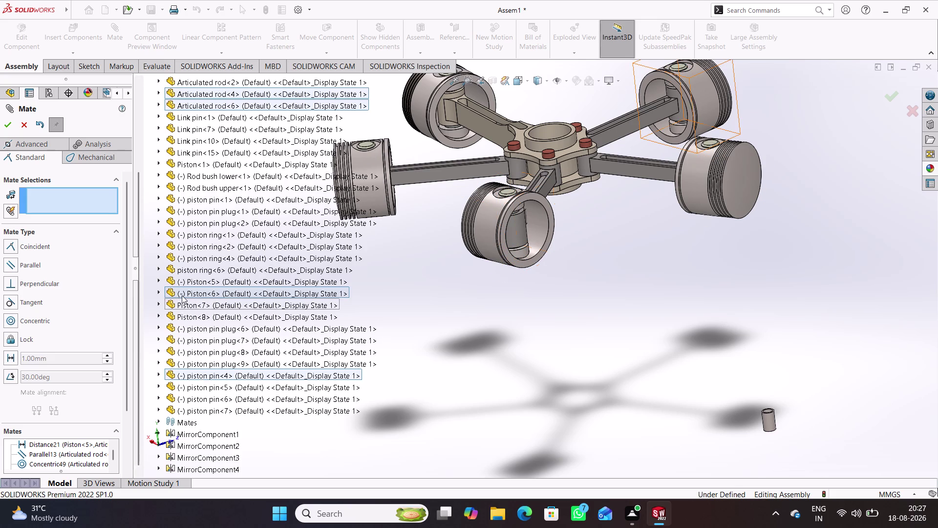
click(161, 291)
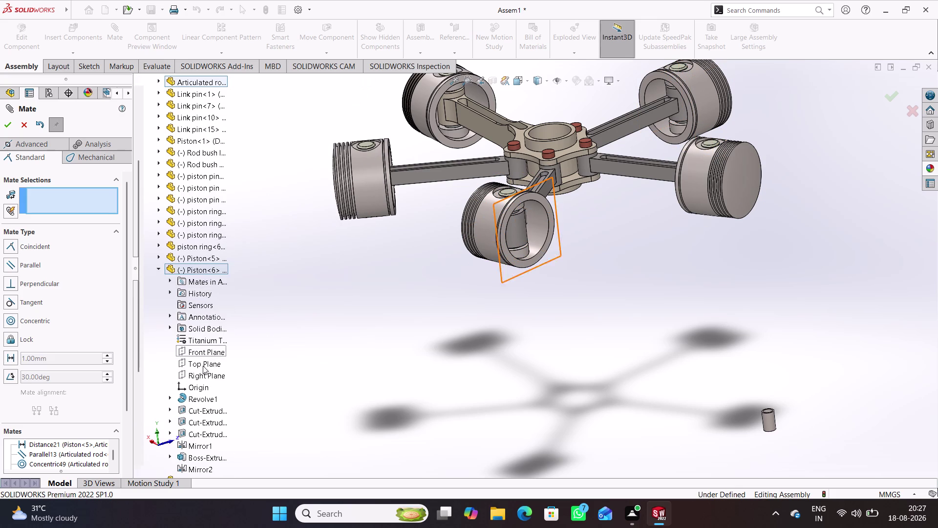
Mate Piston<6>'s Right Plane parallel to rod 4's side face, then undo it.
click(202, 378)
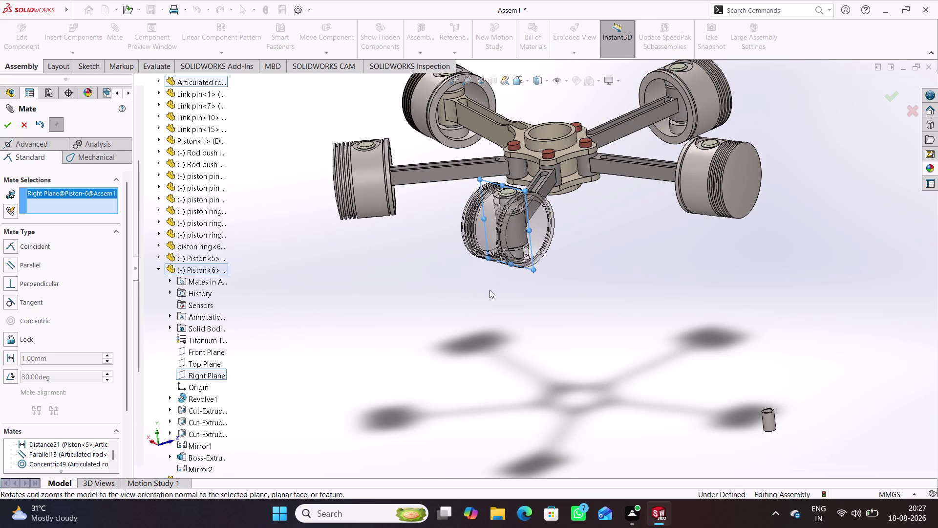
middle_drag(489, 290, 426, 278)
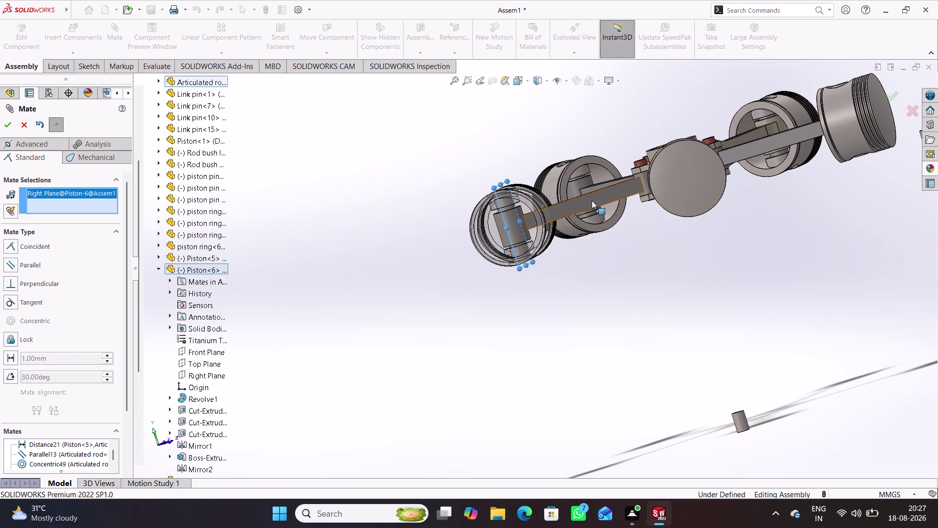
click(591, 200)
scroll(down, 3)
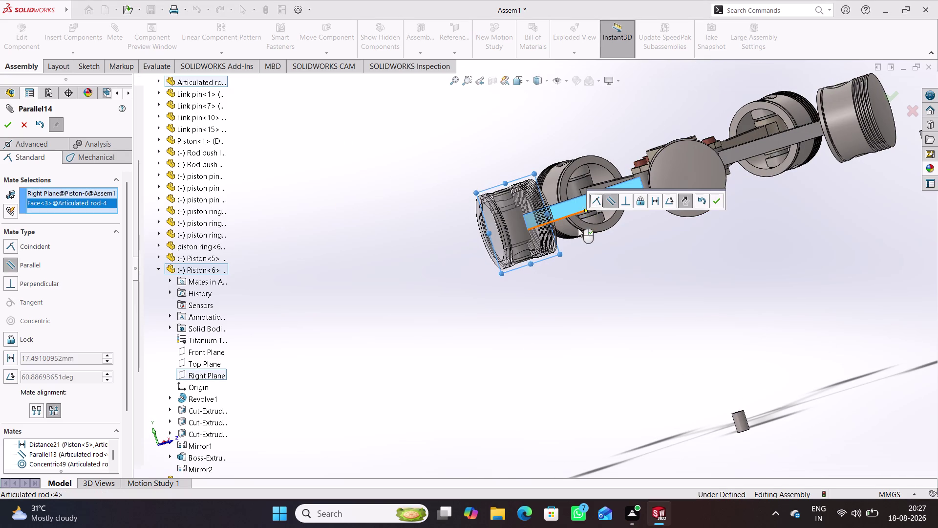
click(718, 200)
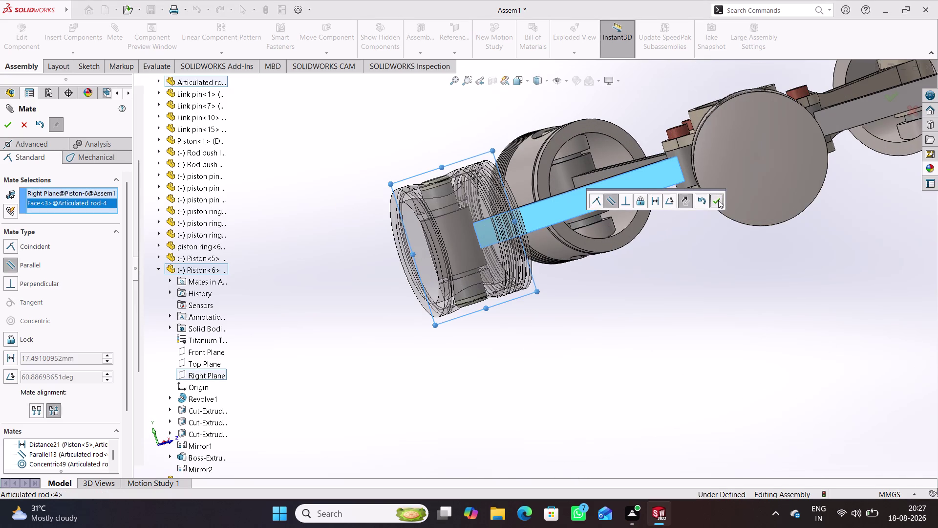
middle_drag(564, 269, 524, 295)
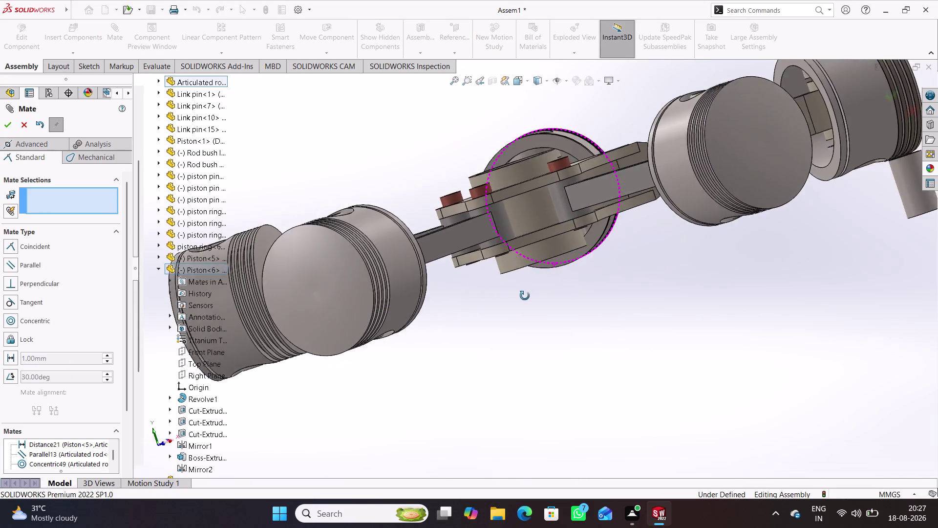
middle_drag(524, 296, 567, 276)
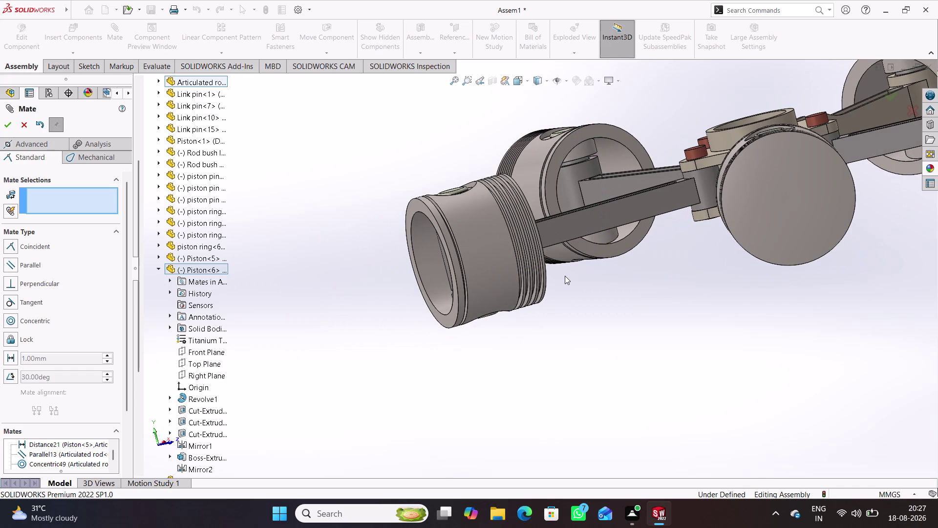
key(ctrl+z)
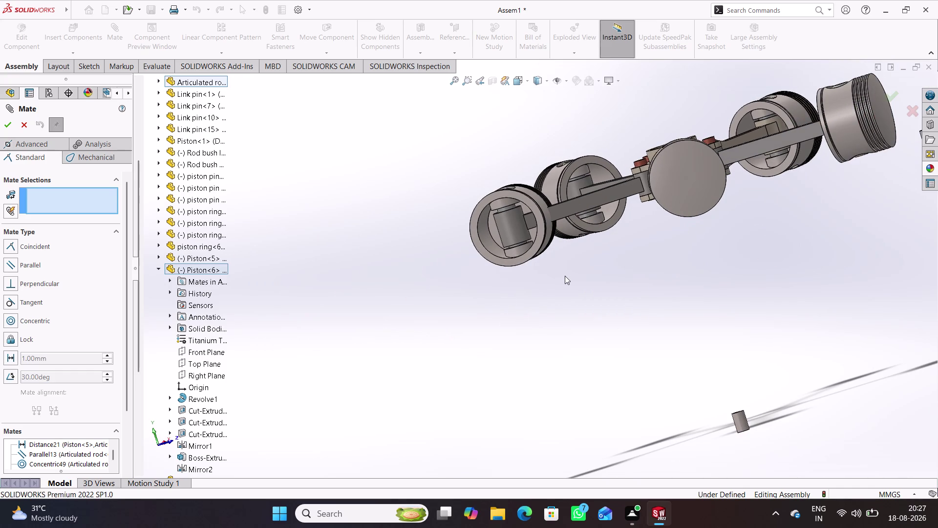
Redo the Piston<6> Right Plane to rod 4 face parallel mate with flipped alignment.
scroll(down, 3)
scroll(down, 3)
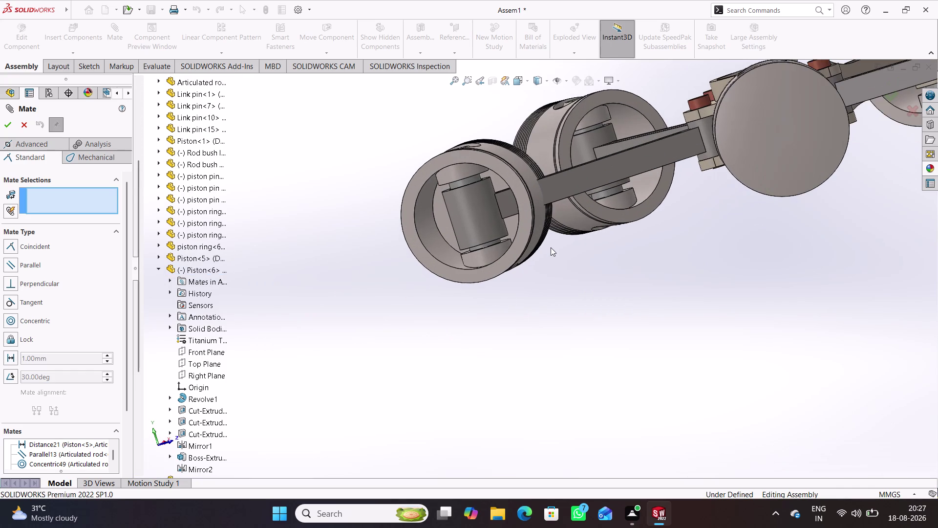
click(205, 373)
click(579, 185)
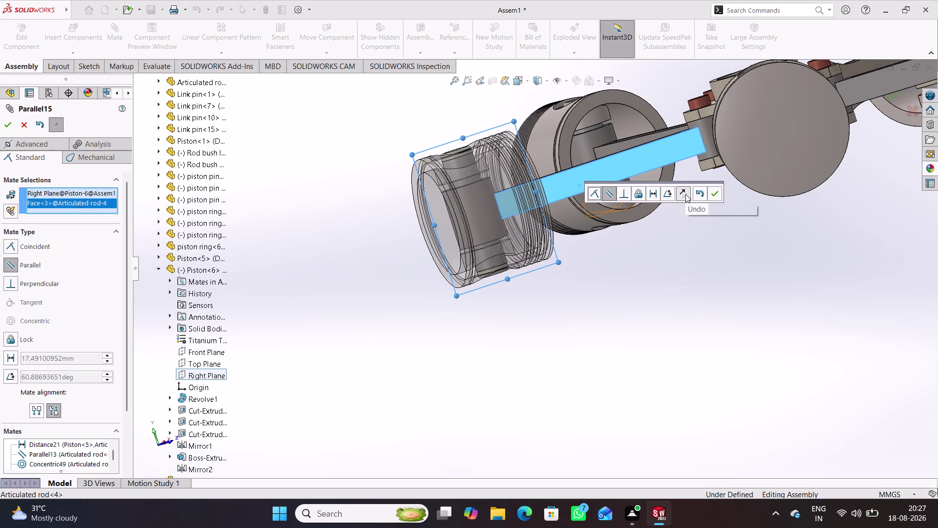
click(685, 193)
click(714, 194)
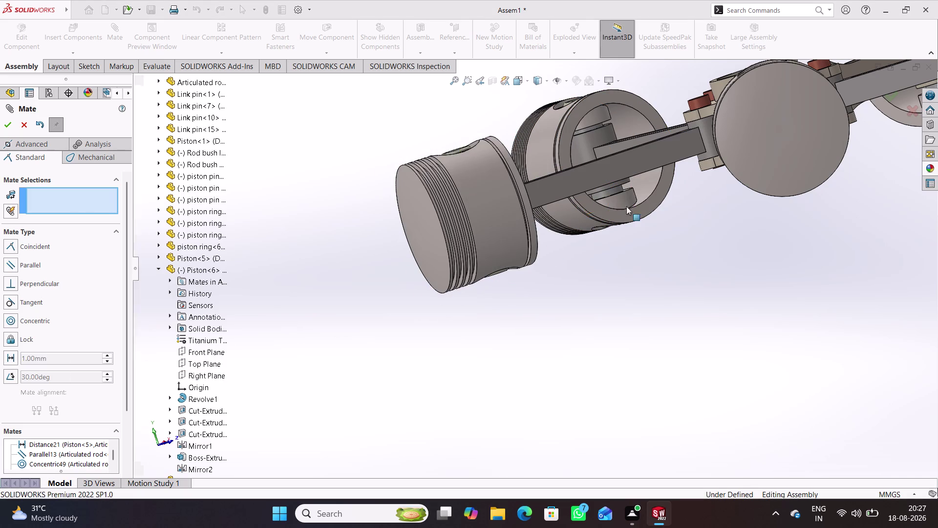
click(575, 261)
middle_drag(644, 230, 638, 276)
scroll(up, 3)
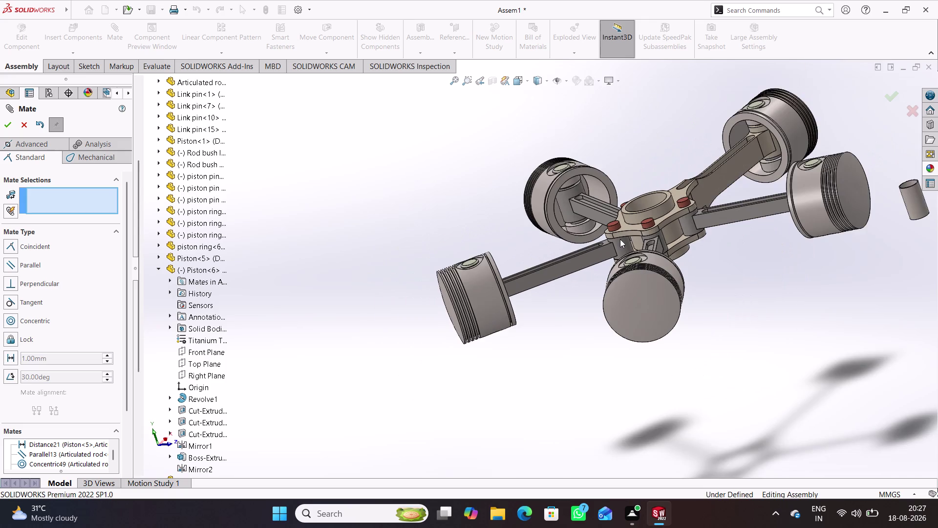
Orbit onto the left piston's ring grooves and exit the mate command.
scroll(down, 3)
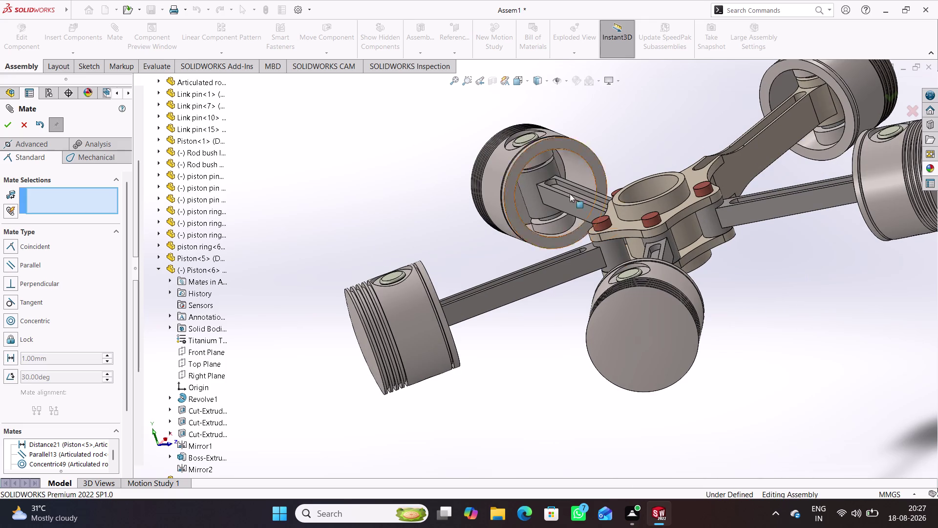
scroll(up, 3)
middle_drag(657, 233, 715, 210)
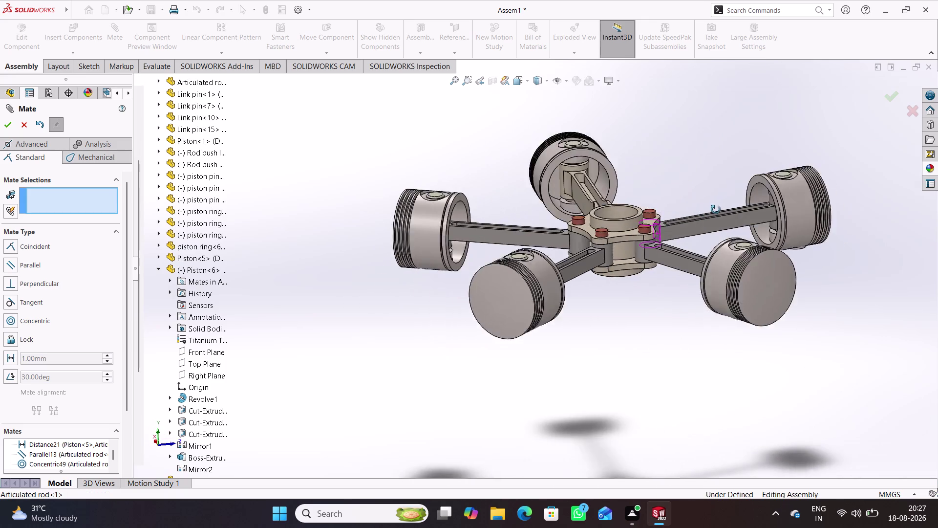
middle_drag(714, 209, 733, 234)
middle_drag(618, 194, 693, 271)
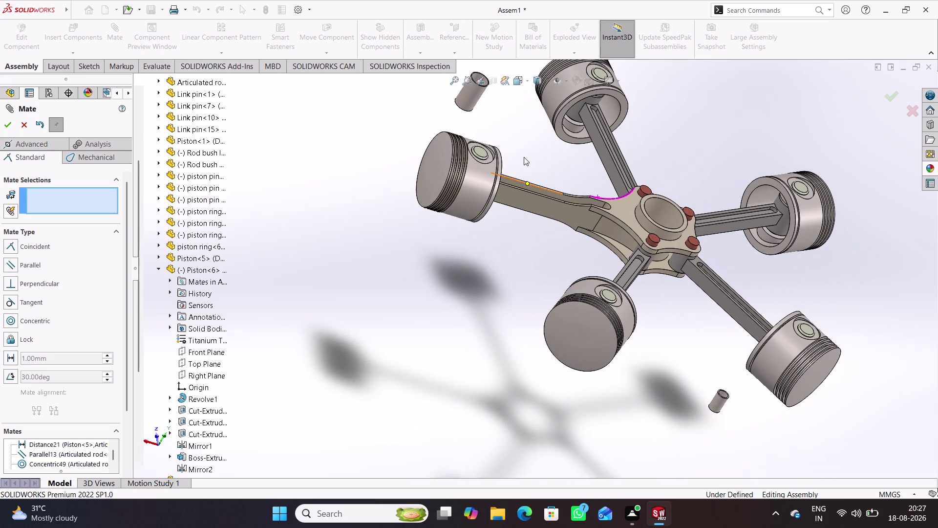
scroll(down, 3)
middle_drag(514, 252, 511, 294)
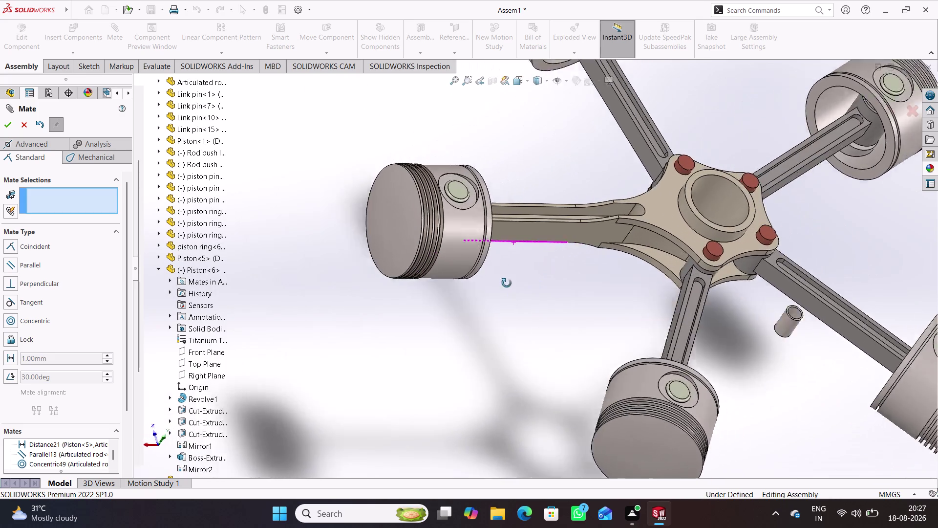
middle_drag(512, 293, 497, 230)
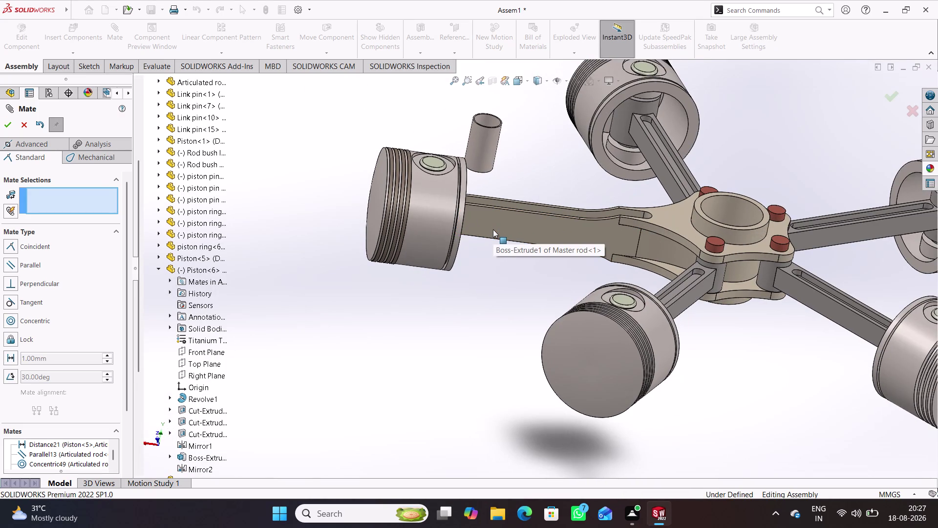
scroll(down, 3)
scroll(down, 3)
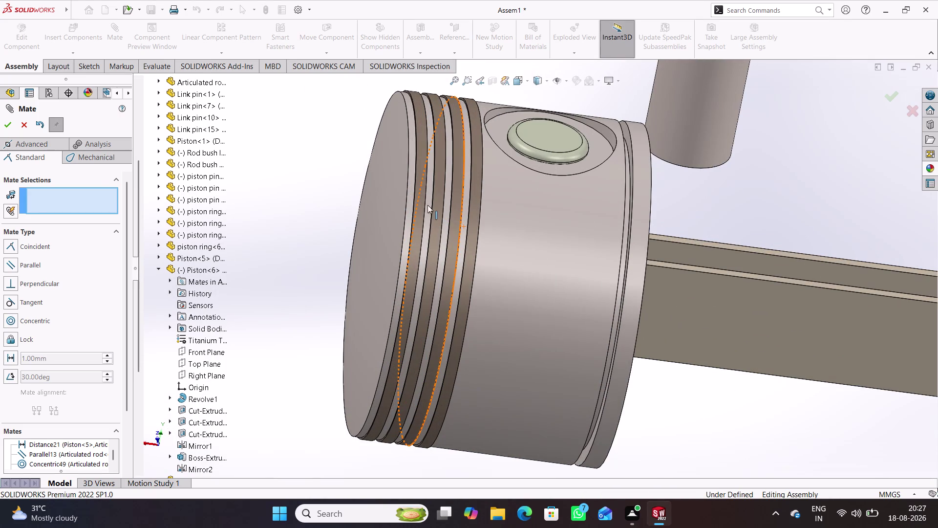
click(24, 128)
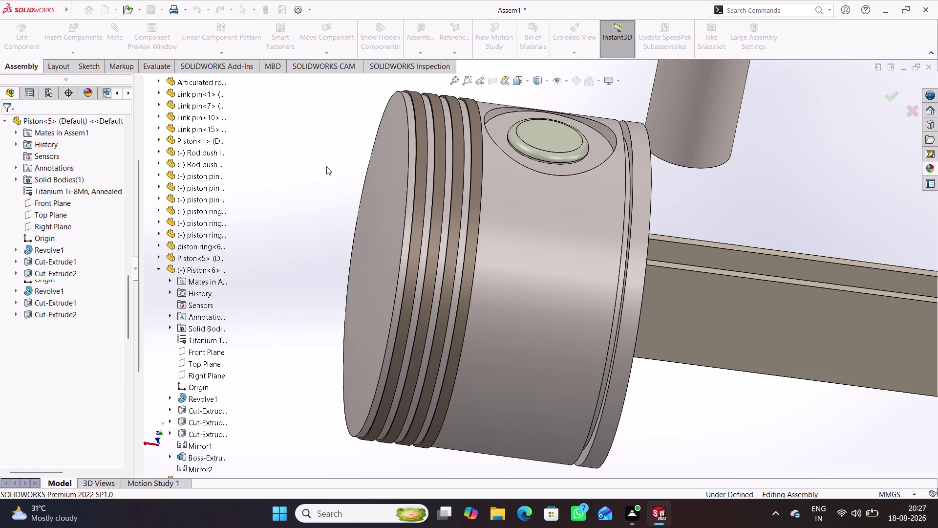
Copy piston ring<6> into a new piston ring<16> placed below the piston.
drag(421, 180, 275, 225)
click(277, 226)
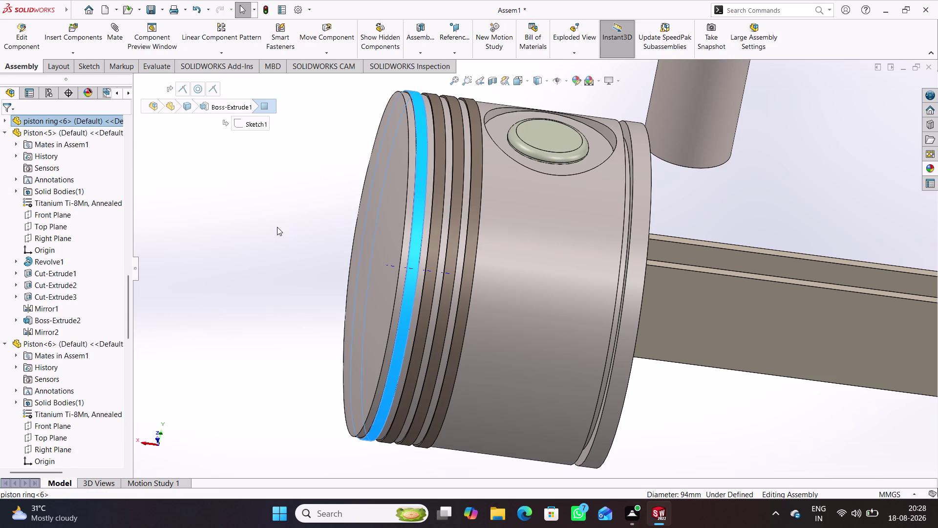
drag(418, 199, 289, 227)
click(338, 282)
scroll(up, 3)
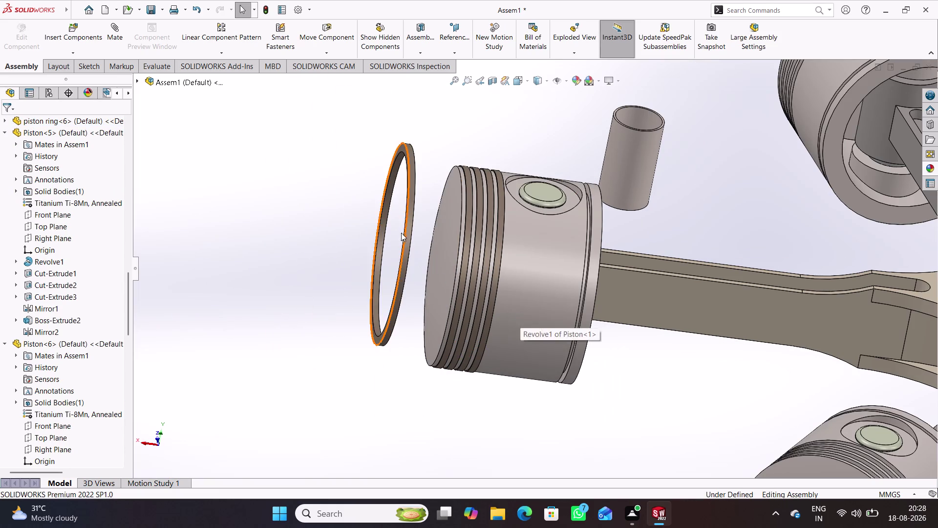
drag(413, 209, 435, 387)
scroll(up, 3)
scroll(down, 3)
middle_drag(769, 390, 730, 383)
scroll(down, 3)
click(512, 305)
scroll(down, 3)
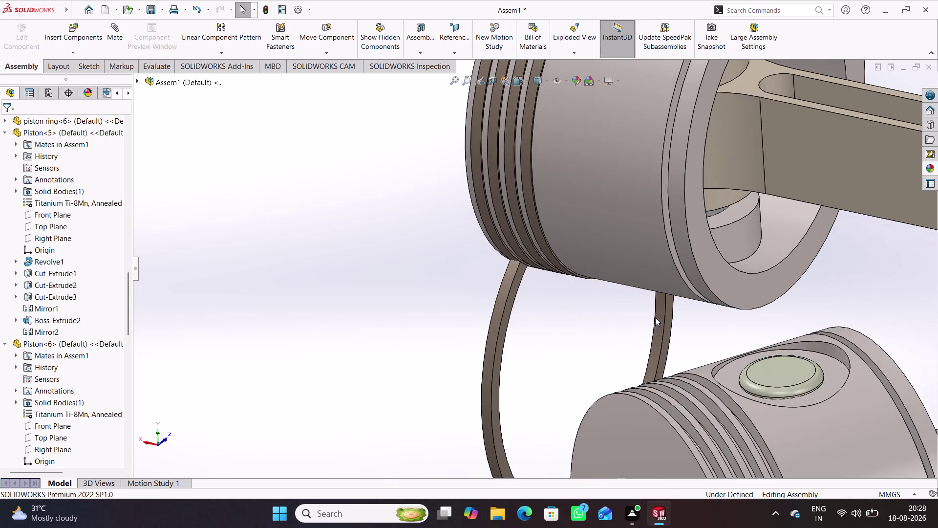
click(658, 316)
Begin a mate selecting Piston<5>'s groove face and the new ring's face.
scroll(up, 3)
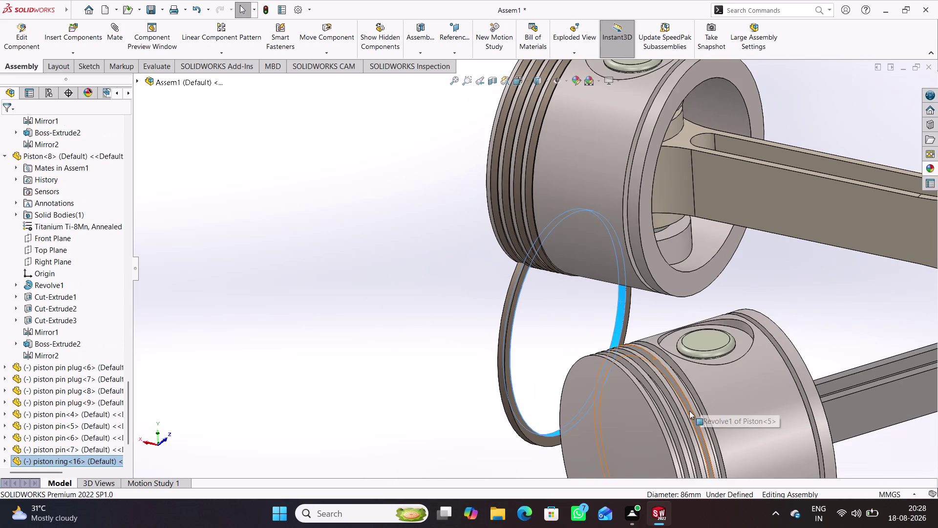
middle_drag(706, 413, 675, 421)
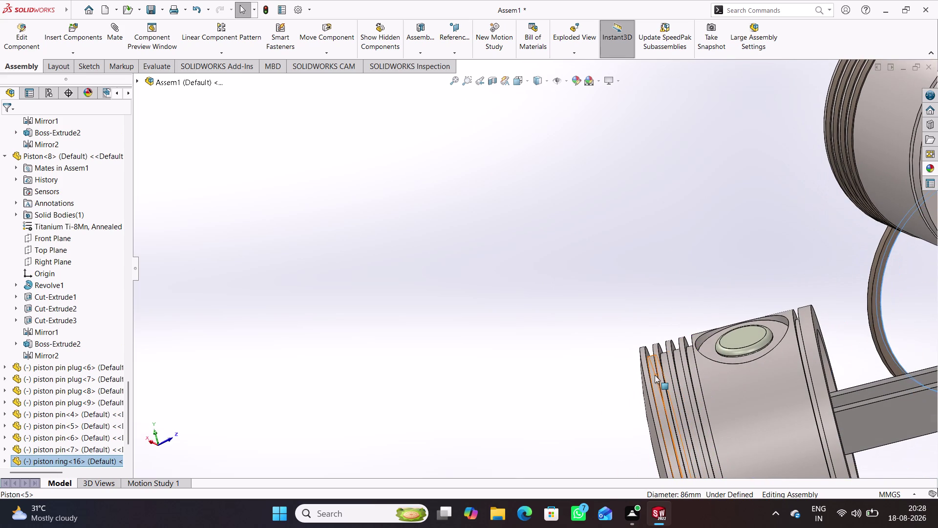
click(654, 375)
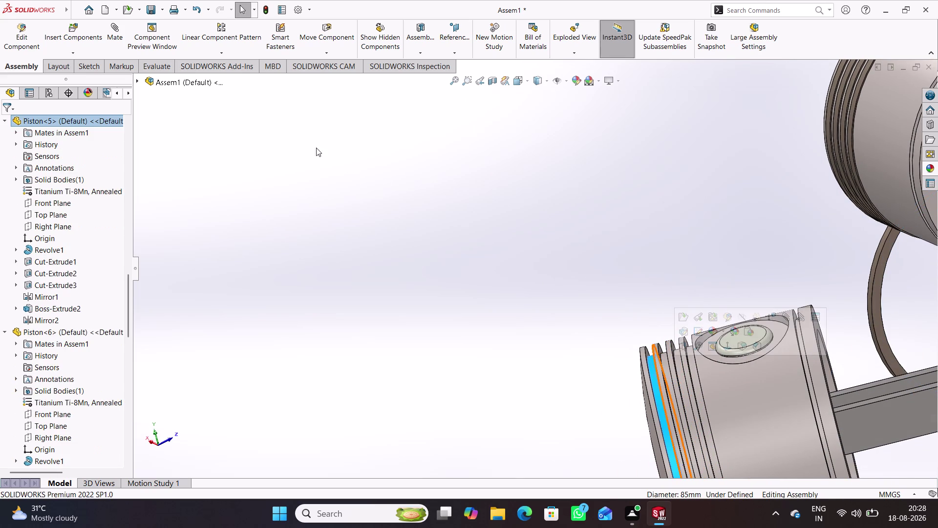
click(115, 31)
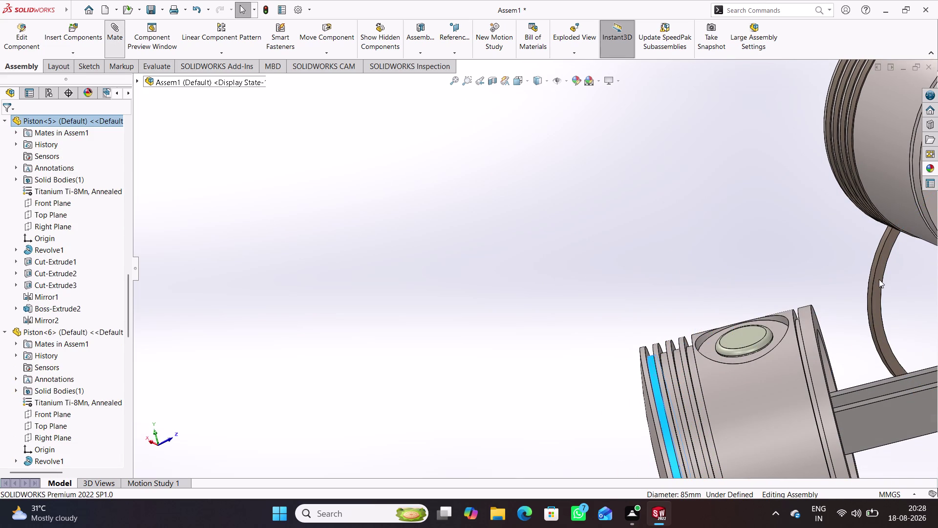
middle_drag(879, 279, 925, 296)
middle_click(929, 295)
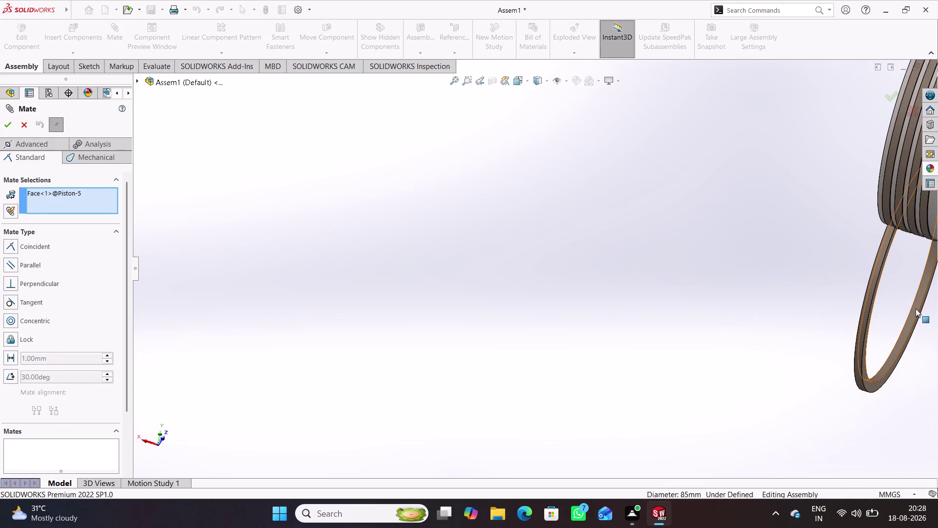
click(915, 308)
Orbit and zoom around Piston-5's grooves, then close the Mate PropertyManager.
scroll(up, 3)
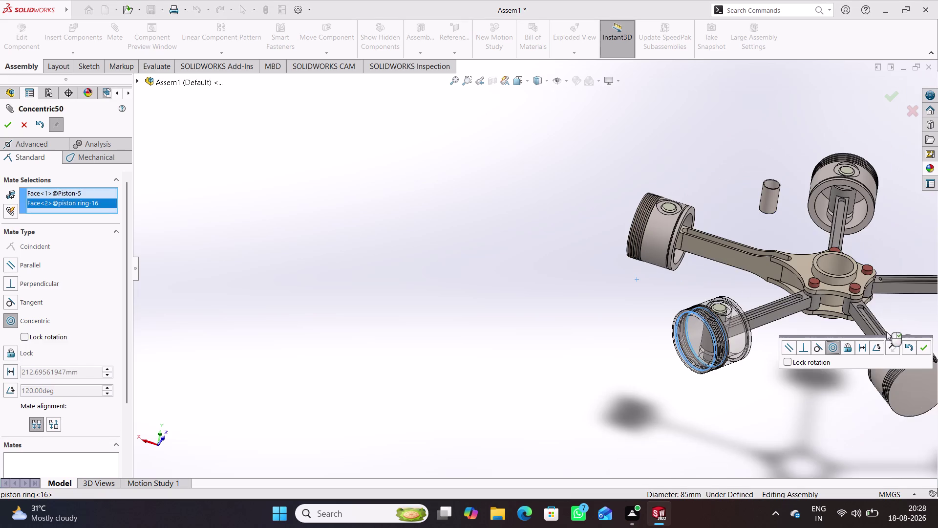
click(920, 348)
middle_drag(790, 379, 783, 374)
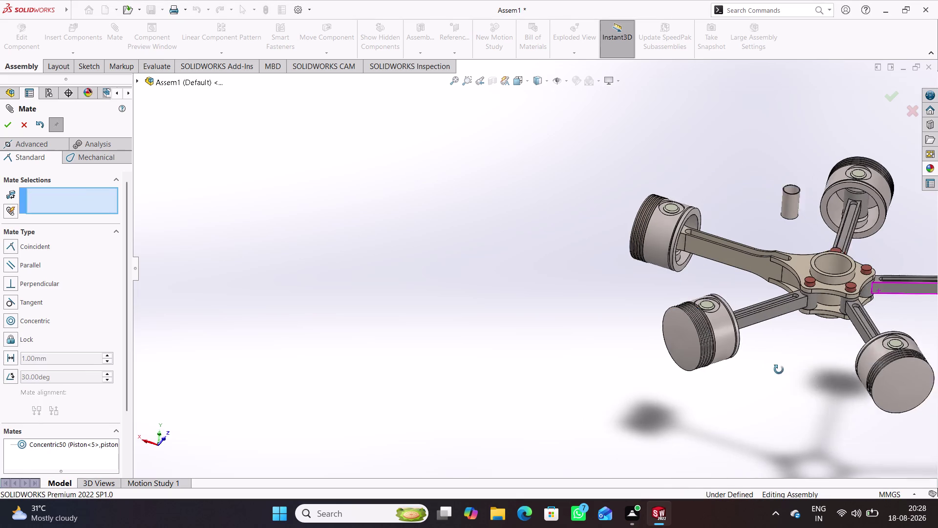
middle_drag(783, 374, 750, 380)
scroll(down, 3)
scroll(down, 3)
scroll(down, 3)
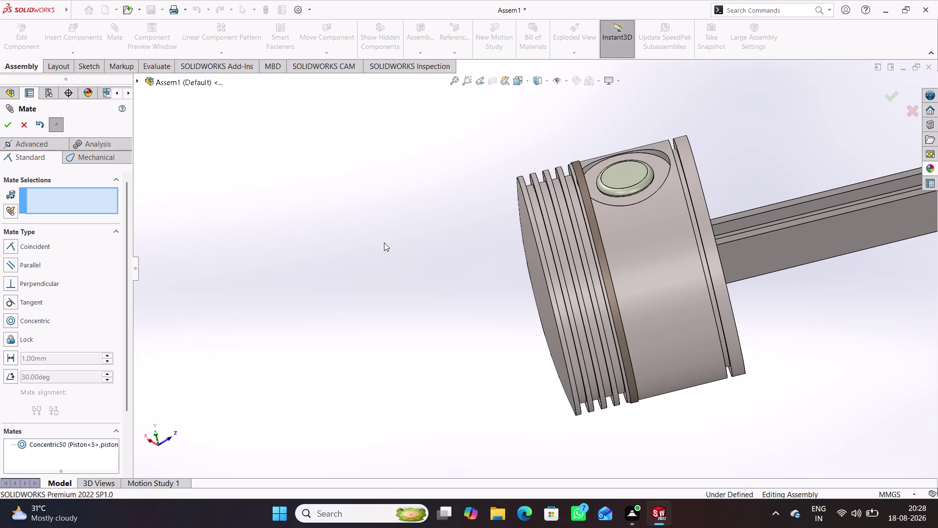
scroll(up, 3)
scroll(up, 3)
middle_drag(551, 161, 596, 170)
scroll(down, 3)
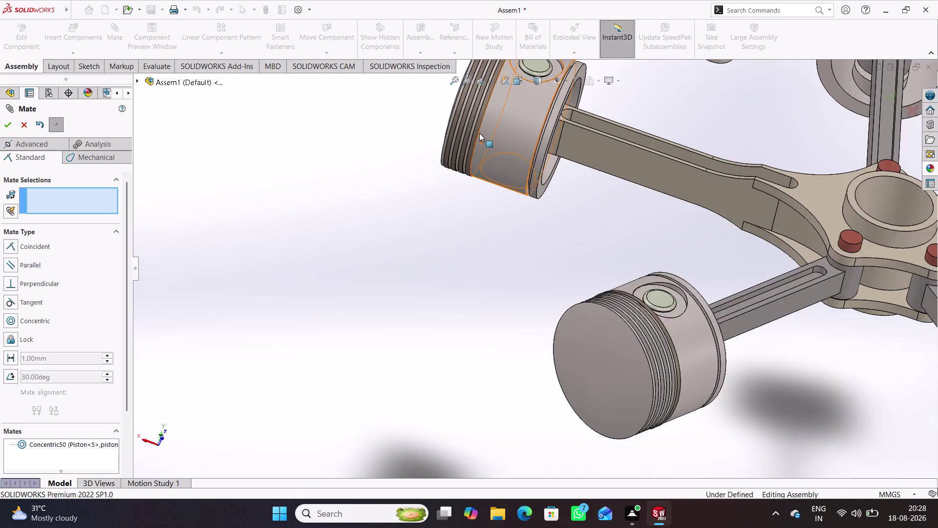
scroll(down, 3)
drag(470, 130, 288, 166)
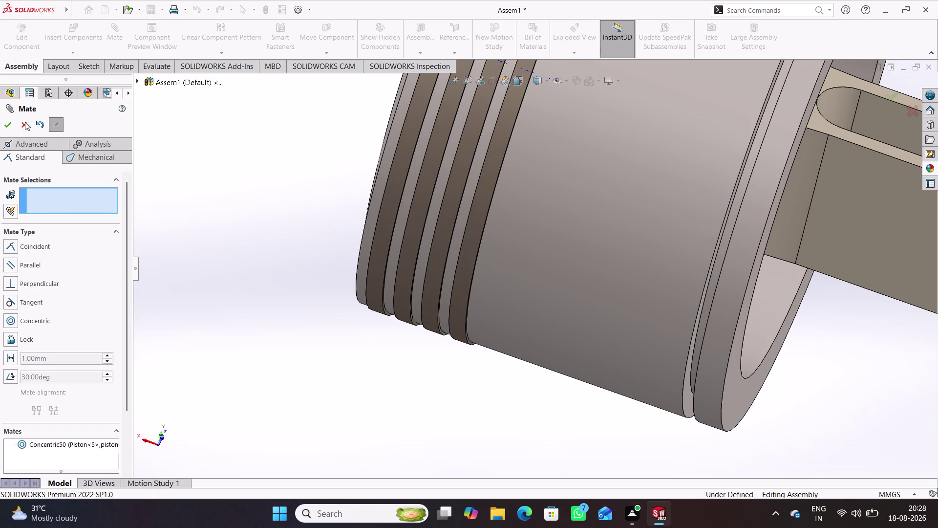
click(25, 125)
click(271, 167)
Select the piston ring in the first groove while viewing the whole piston.
drag(411, 129, 412, 129)
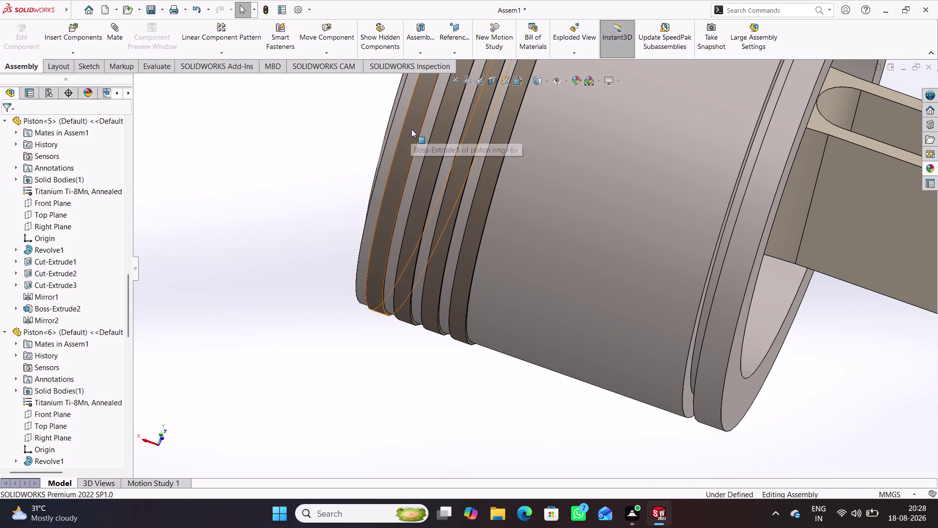
drag(411, 129, 290, 190)
click(289, 190)
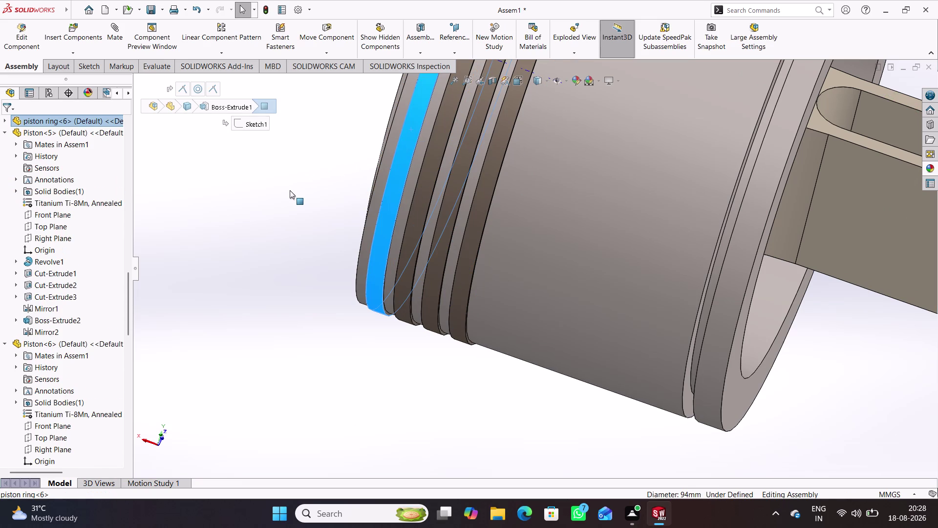
drag(396, 180, 290, 345)
scroll(up, 3)
scroll(up, 3)
scroll(up, 3)
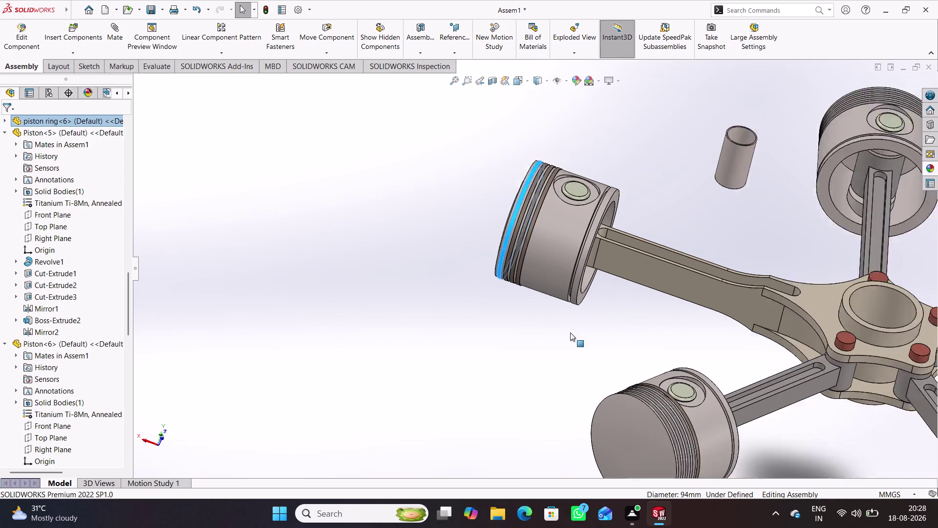
scroll(up, 3)
click(496, 335)
middle_drag(505, 334, 519, 337)
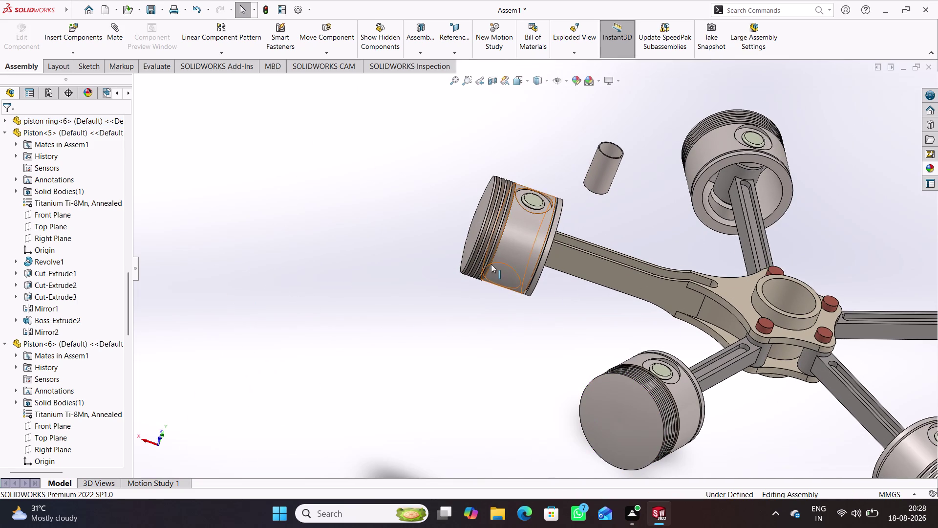
scroll(down, 3)
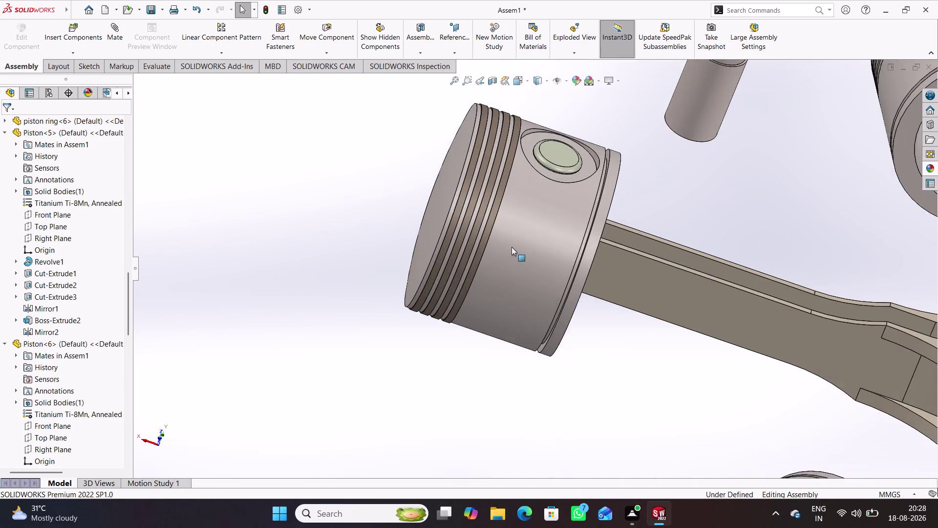
scroll(down, 3)
drag(435, 200, 398, 222)
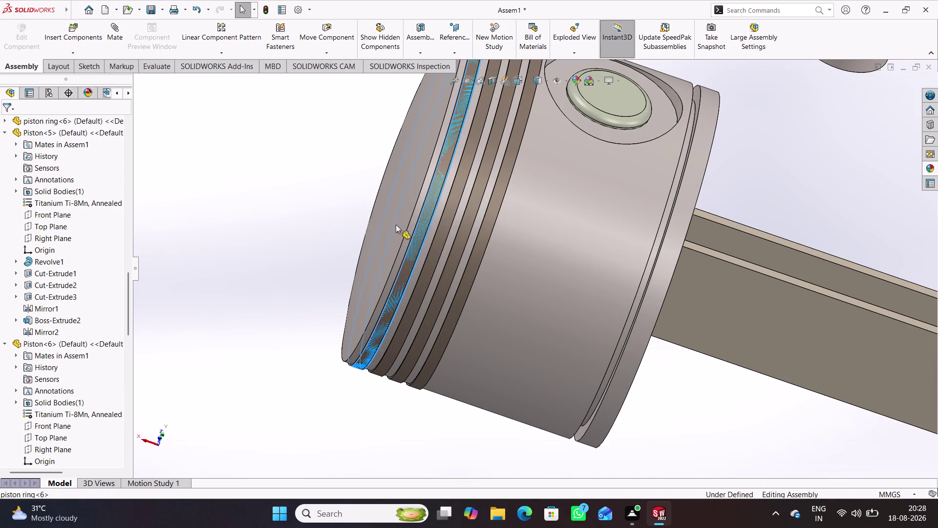
drag(399, 223, 319, 370)
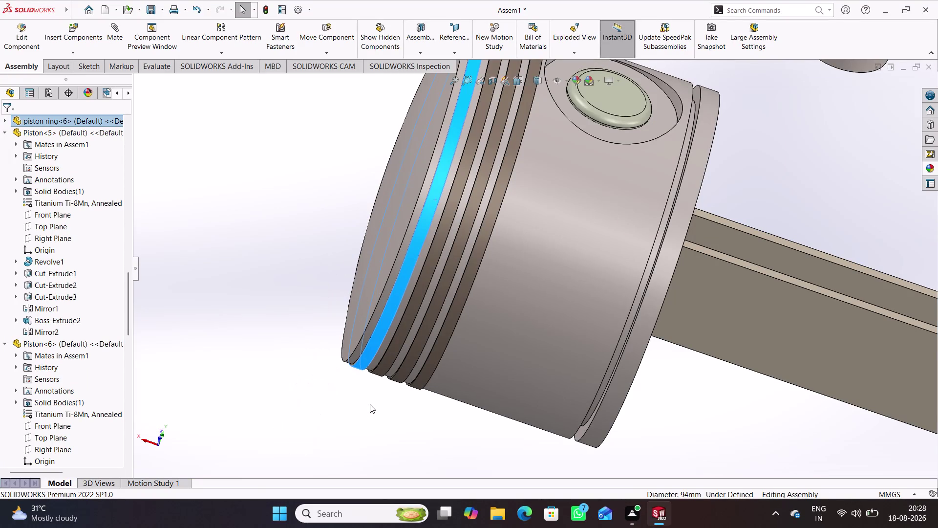
Ctrl-drag a copy of the ring off the piston and drop it beside it.
click(368, 404)
drag(392, 304, 348, 335)
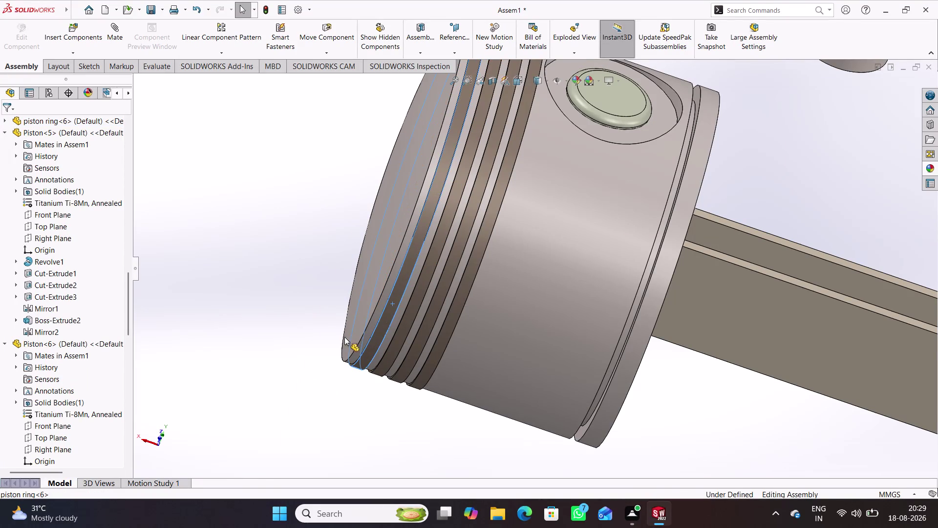
drag(348, 335, 290, 332)
click(291, 332)
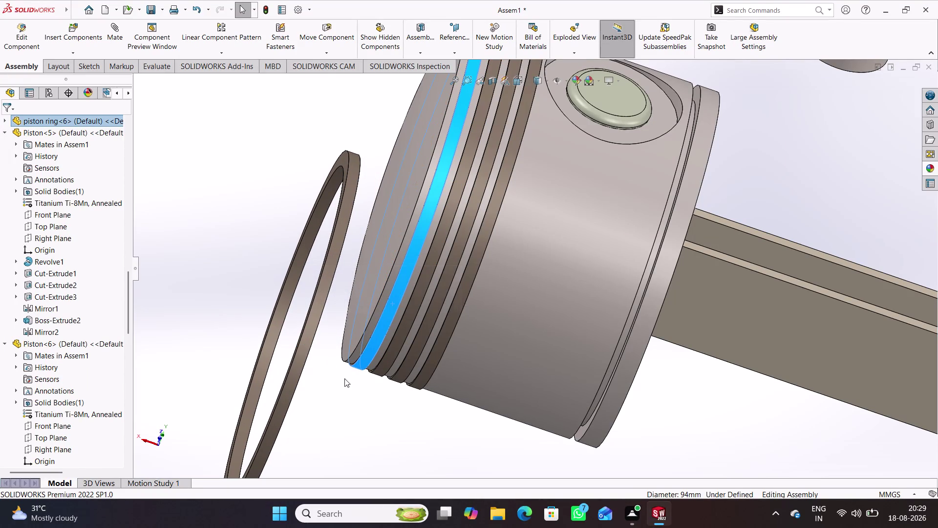
scroll(up, 3)
scroll(up, 3)
click(453, 390)
middle_drag(539, 385, 532, 376)
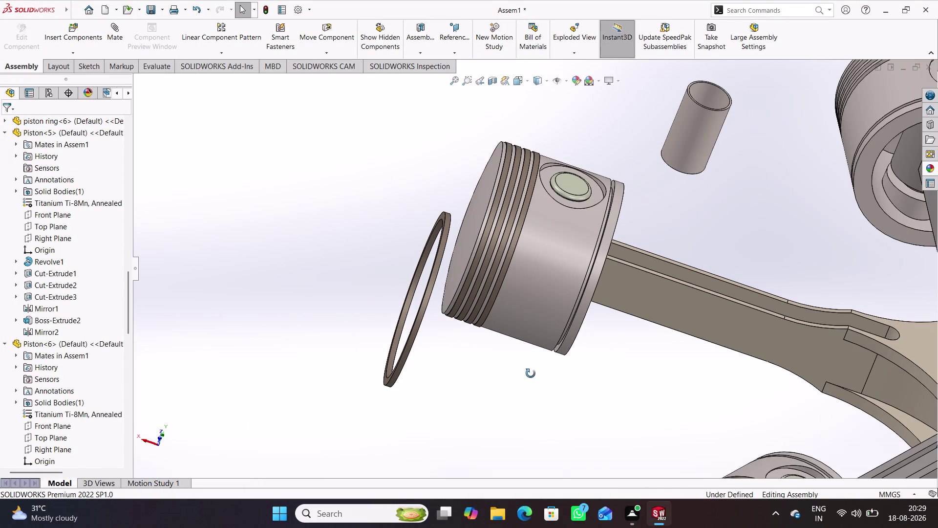
middle_drag(533, 375, 529, 372)
scroll(up, 3)
middle_drag(638, 408, 604, 408)
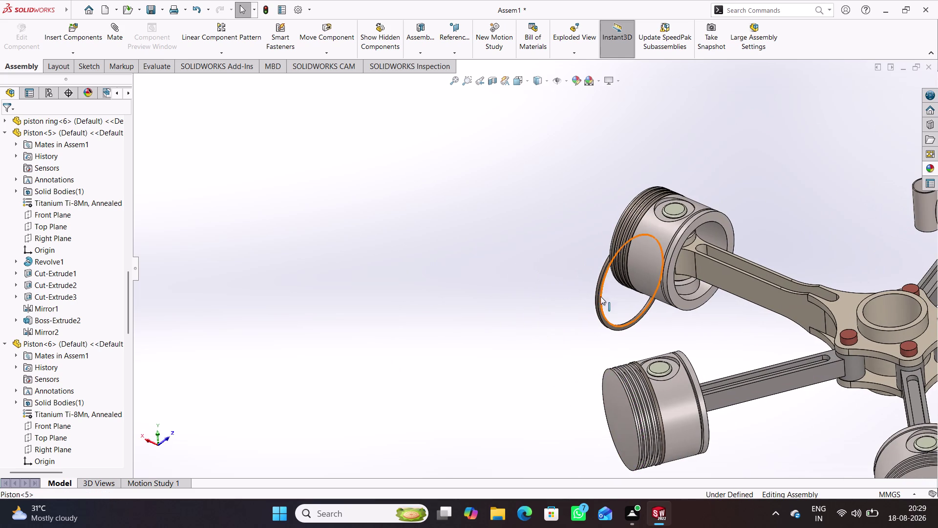
Move the loose ring copy clear of the pistons, next to the lower piston.
drag(602, 284, 708, 469)
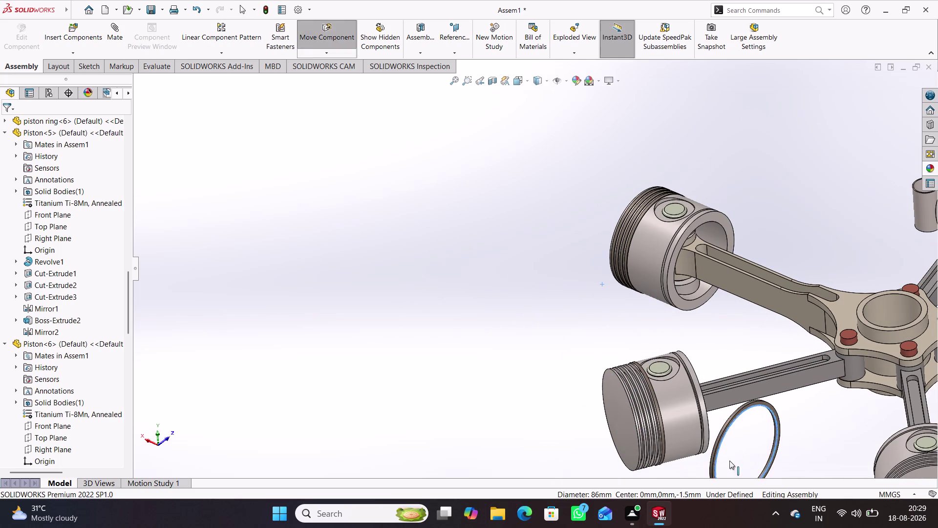
scroll(up, 3)
scroll(down, 3)
scroll(down, 3)
middle_drag(784, 395, 778, 397)
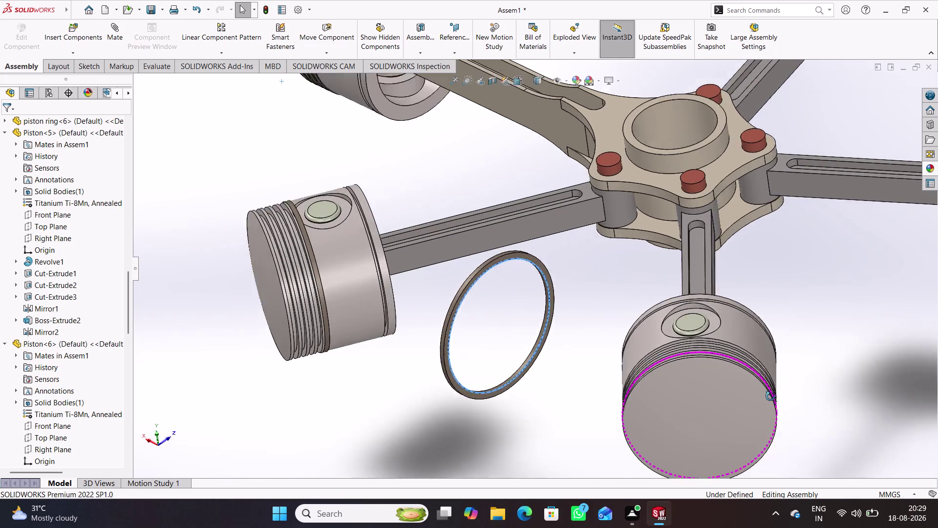
middle_drag(778, 396, 759, 411)
drag(655, 220, 622, 269)
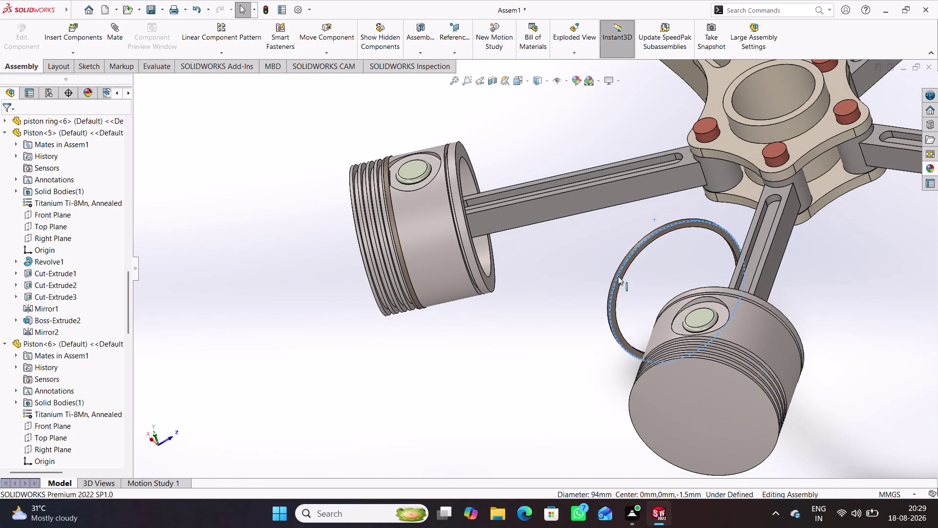
drag(623, 268, 457, 412)
scroll(up, 3)
middle_drag(720, 398, 674, 392)
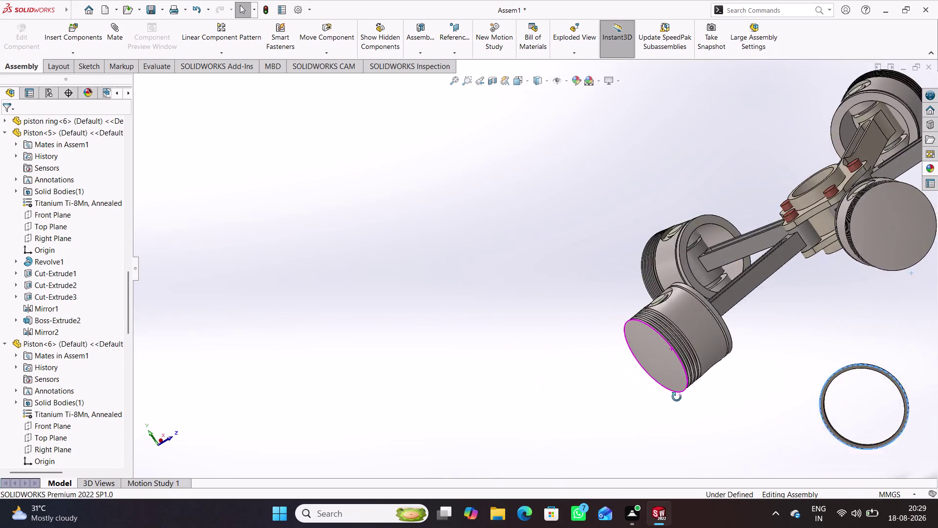
middle_drag(674, 393, 684, 409)
drag(787, 303, 504, 332)
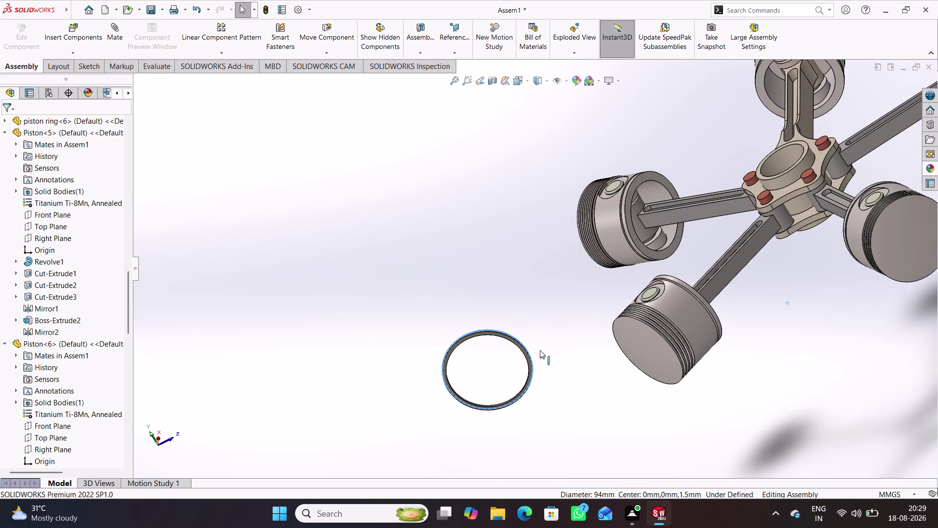
click(541, 351)
scroll(down, 3)
middle_drag(845, 278, 840, 297)
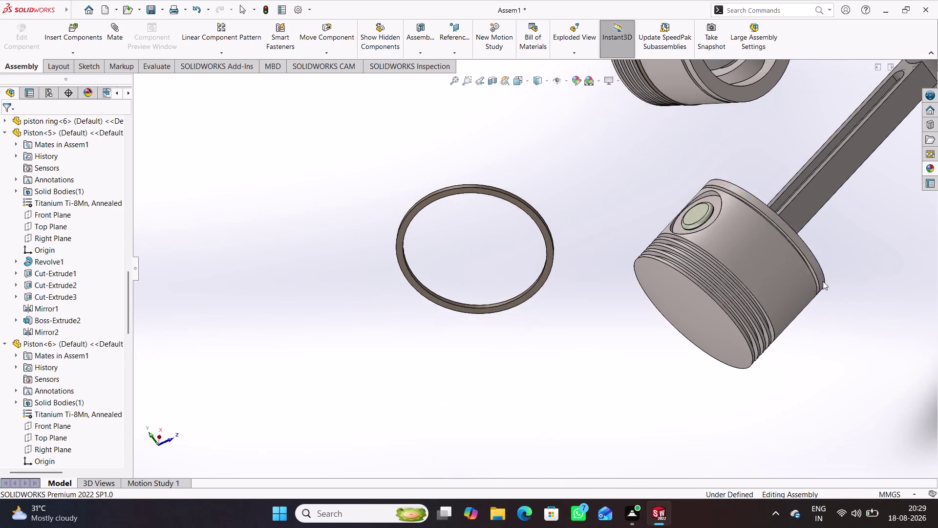
scroll(up, 3)
scroll(down, 3)
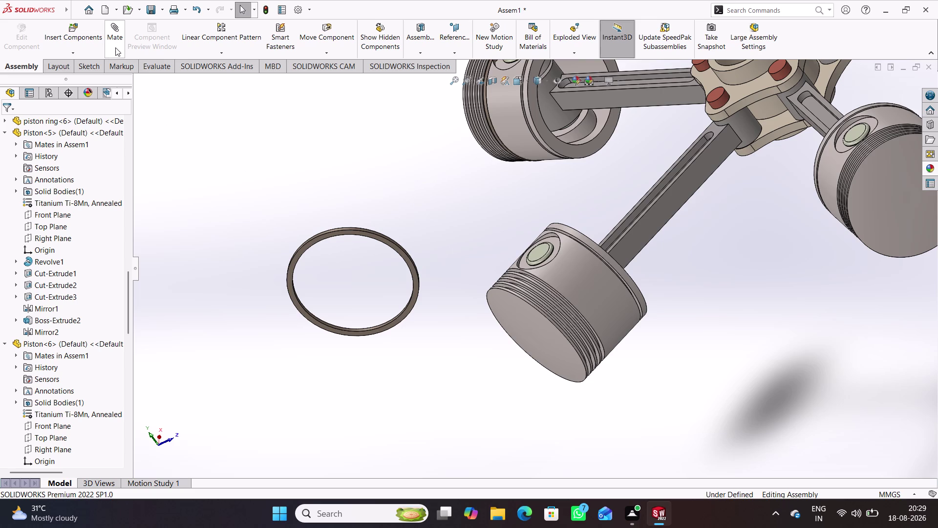
Mate the ring's inner face concentric with the Piston<6> groove face.
click(117, 43)
scroll(down, 3)
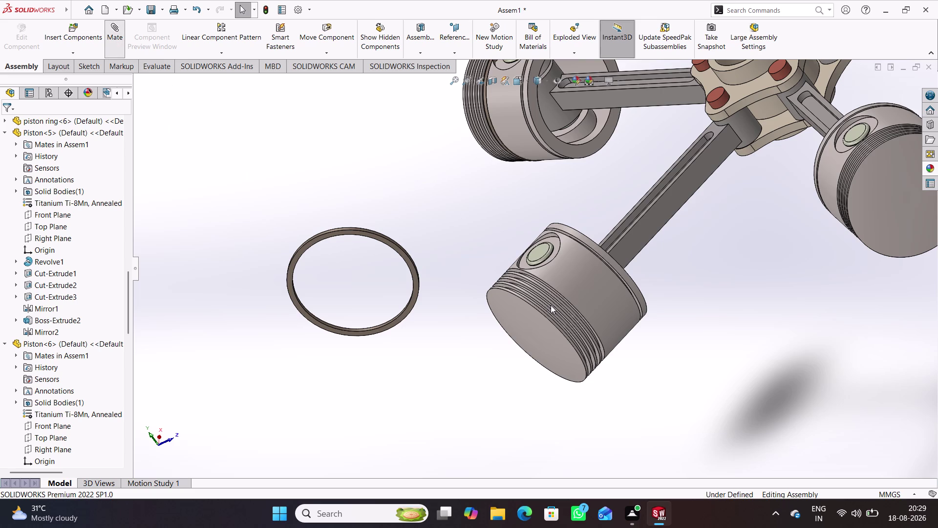
scroll(down, 3)
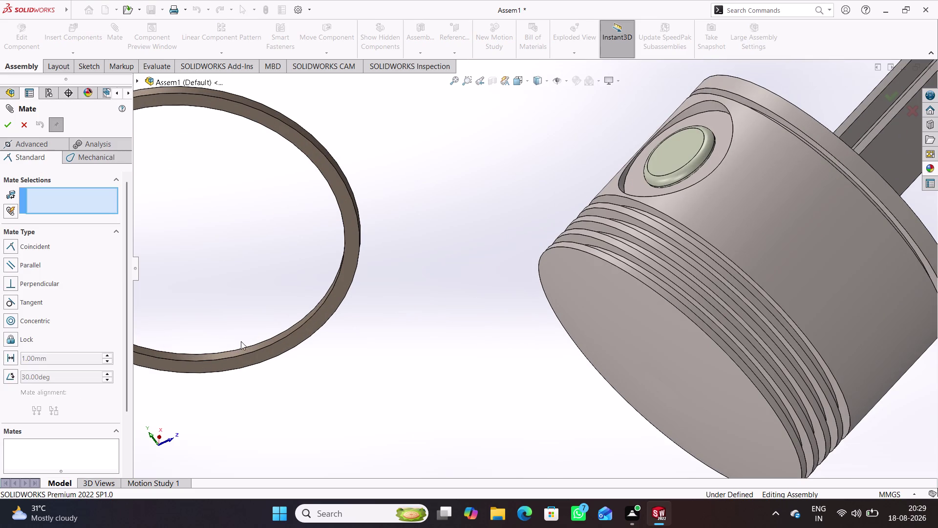
scroll(down, 3)
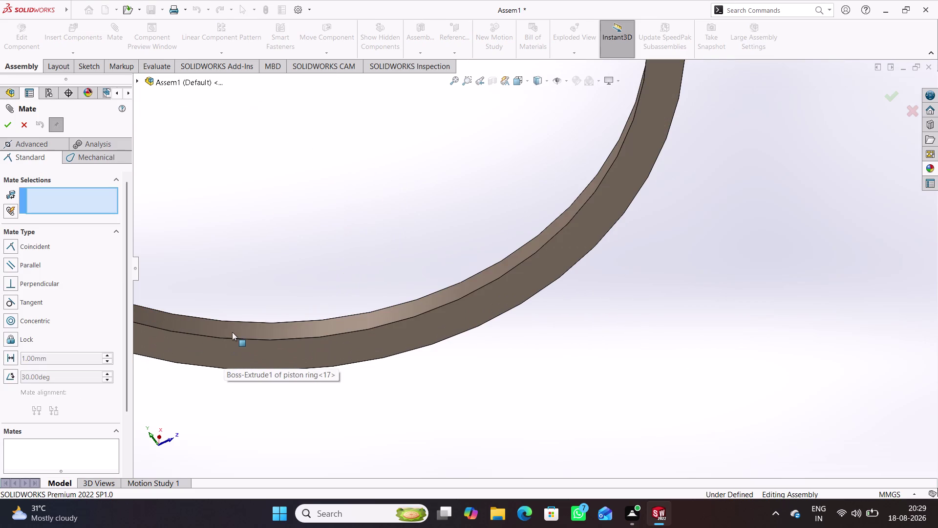
click(238, 324)
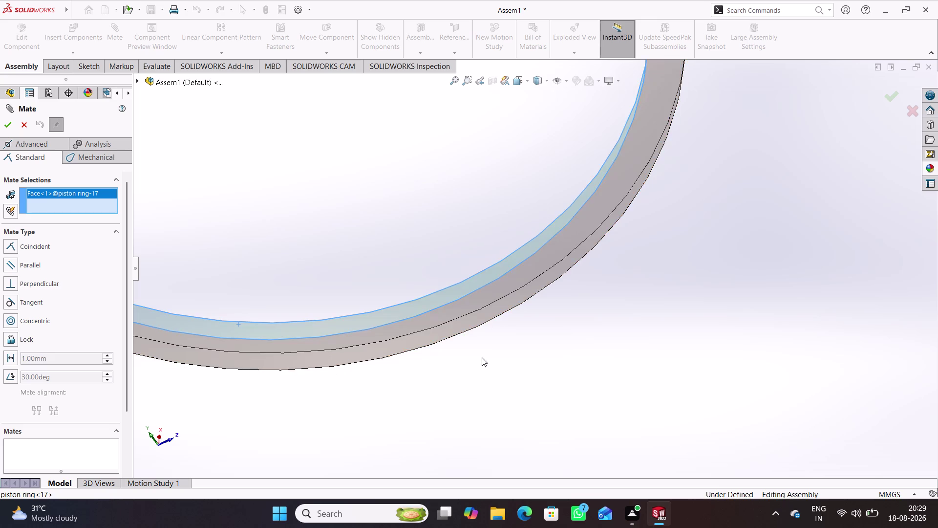
scroll(up, 3)
scroll(down, 3)
scroll(up, 3)
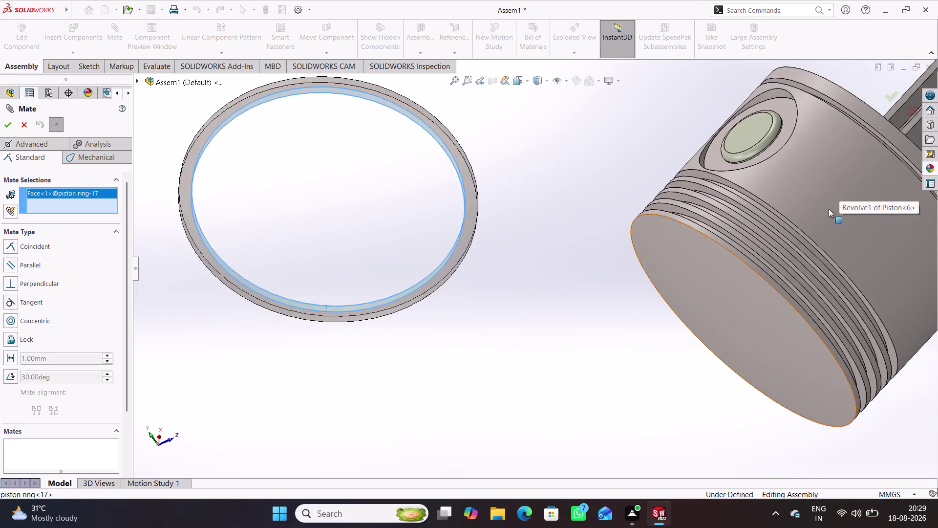
scroll(down, 3)
scroll(down, 3)
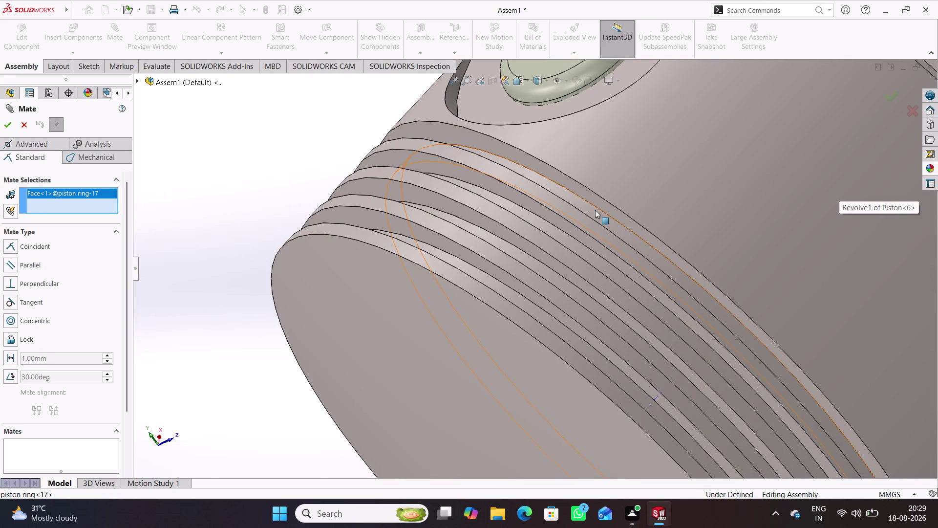
scroll(down, 3)
click(568, 224)
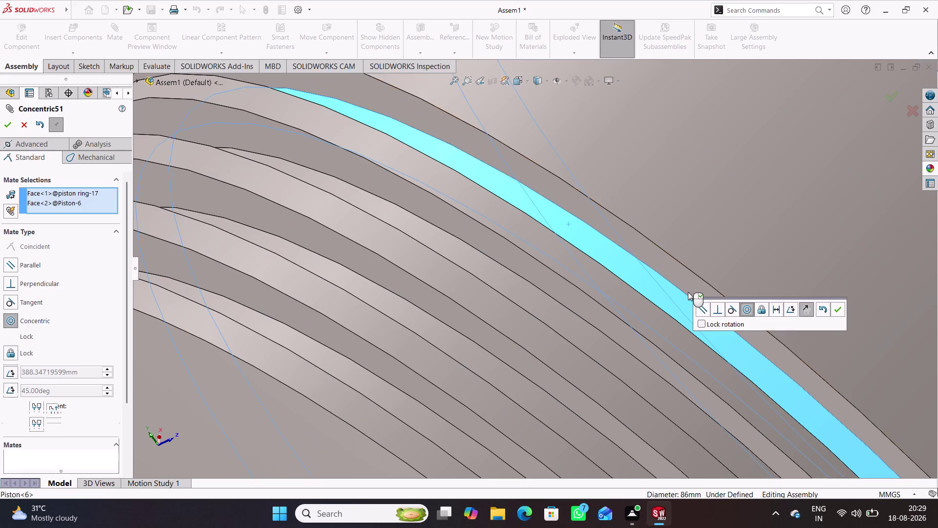
scroll(up, 3)
scroll(up, 3)
scroll(up, 3)
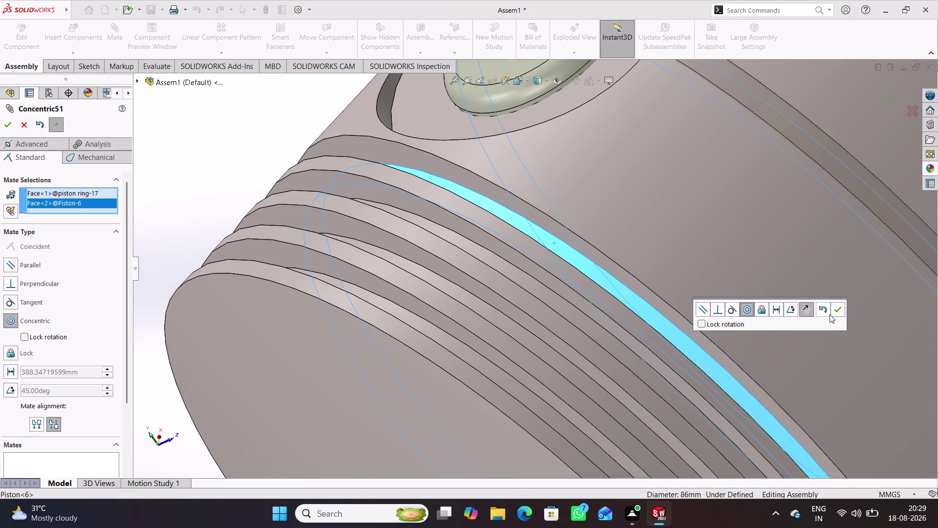
click(838, 309)
Make the ring's side face coincident with the sixth piston's groove wall.
scroll(up, 3)
scroll(up, 3)
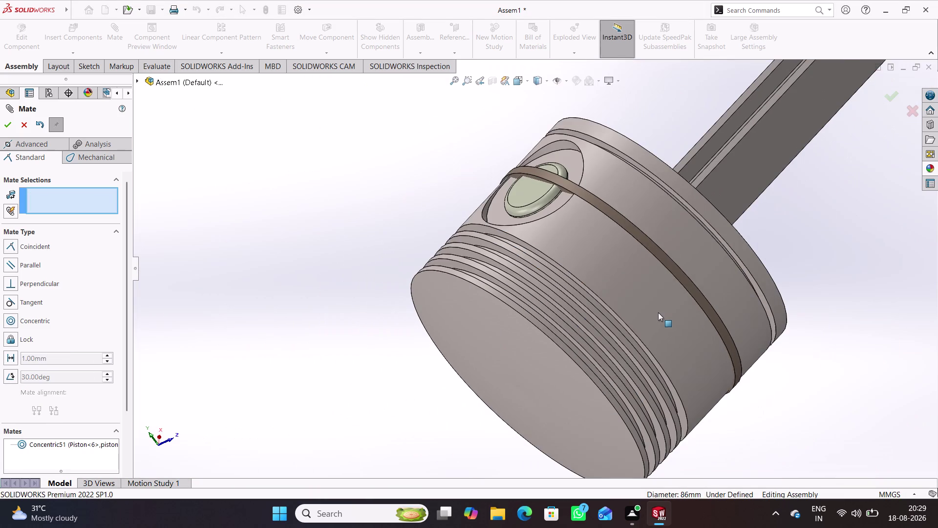
drag(659, 248, 644, 259)
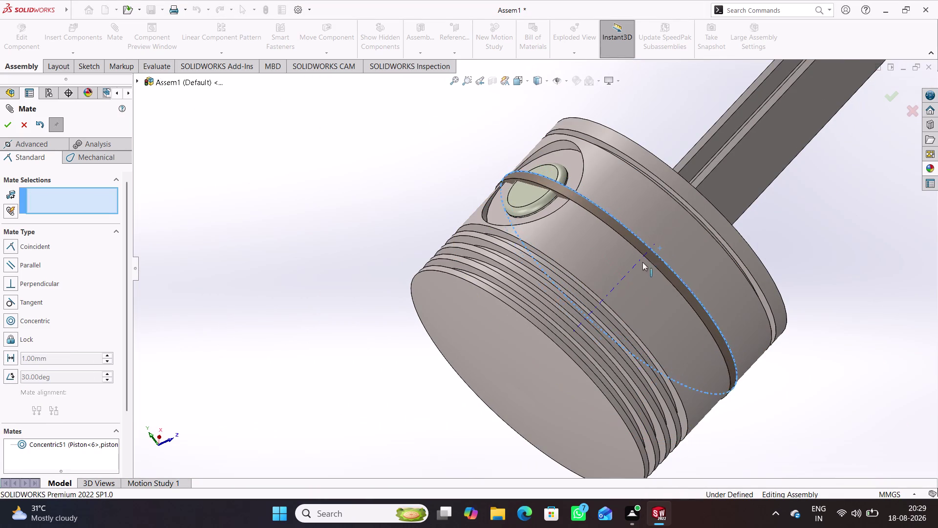
drag(645, 260, 656, 256)
middle_drag(642, 291, 671, 241)
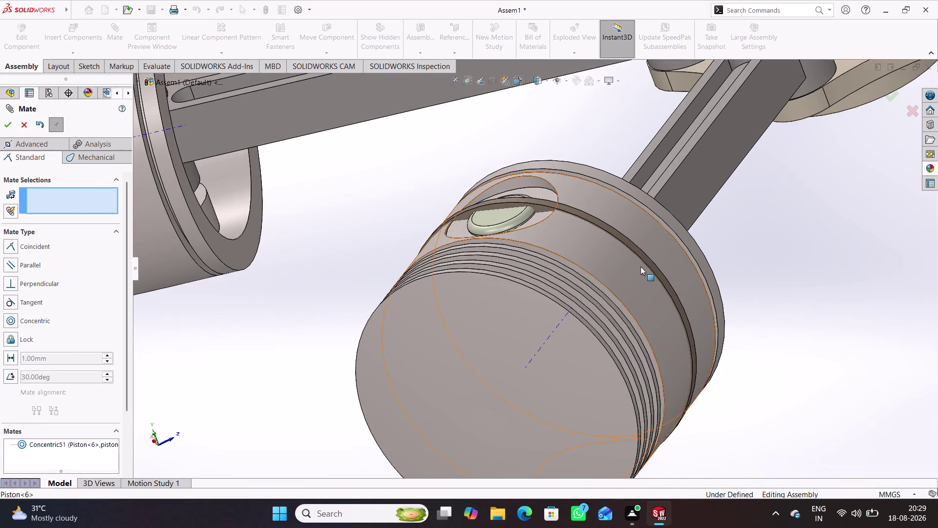
scroll(down, 3)
scroll(down, 3)
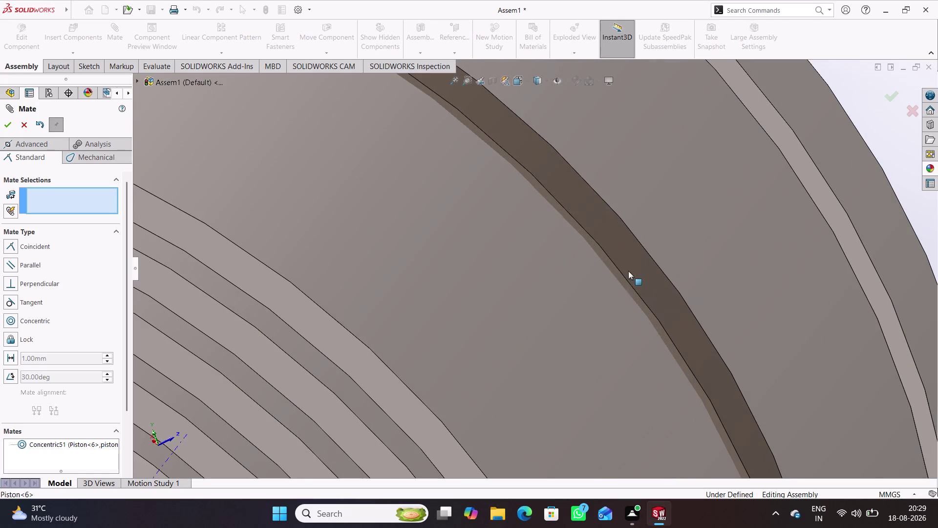
click(615, 270)
scroll(up, 3)
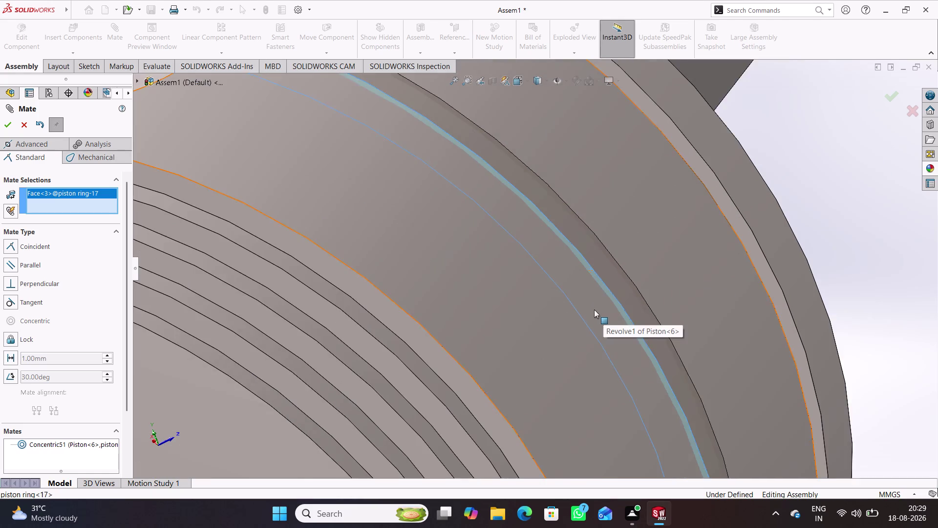
scroll(up, 3)
middle_drag(546, 313, 467, 390)
scroll(down, 3)
click(481, 293)
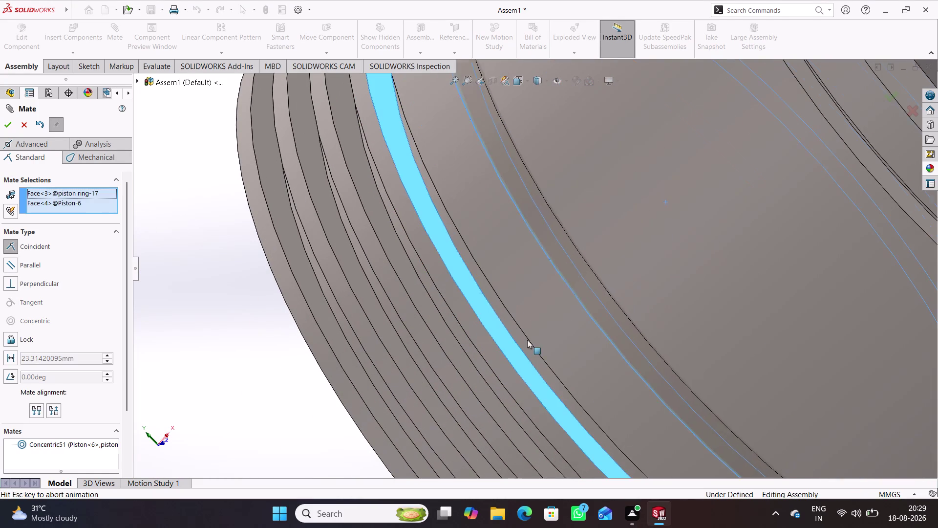
click(680, 368)
Orbit to inspect the seated ring and finish adding mates.
scroll(up, 3)
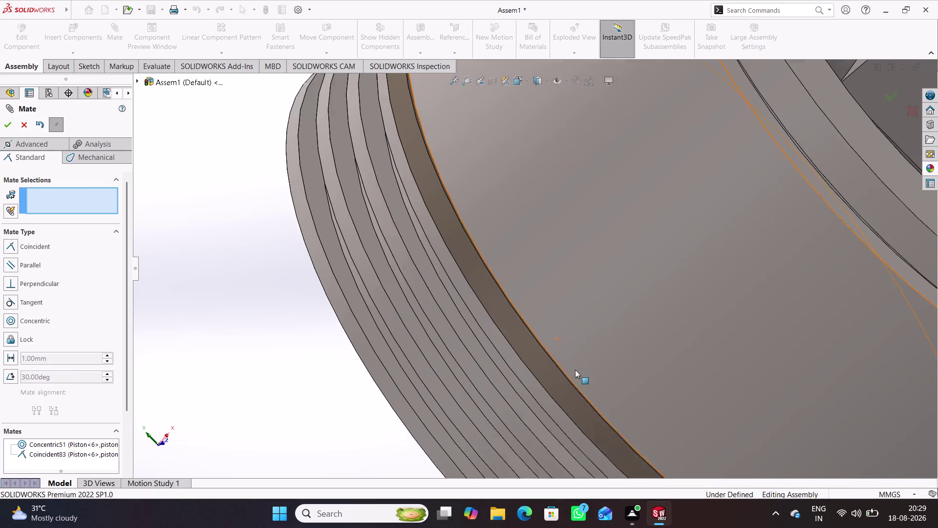
scroll(up, 3)
middle_drag(492, 366, 549, 319)
scroll(down, 3)
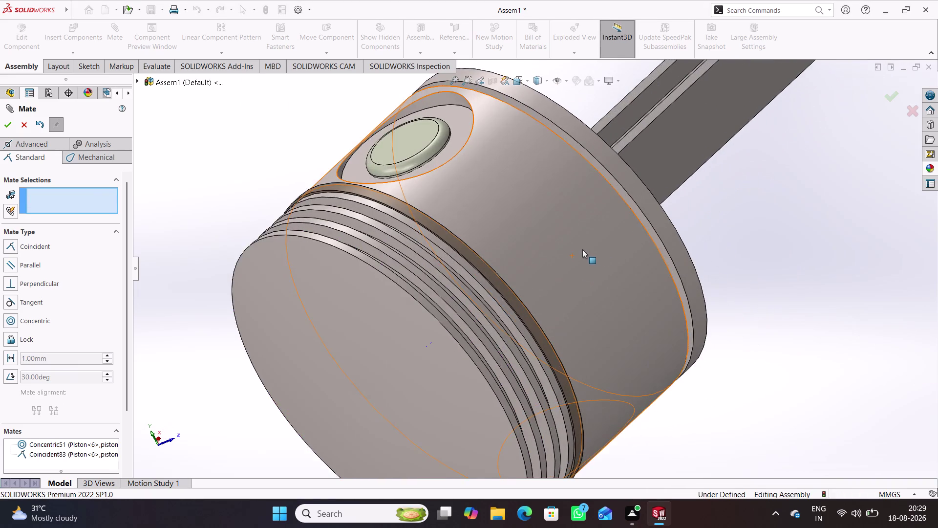
scroll(up, 3)
scroll(up, 3)
middle_drag(816, 225, 802, 218)
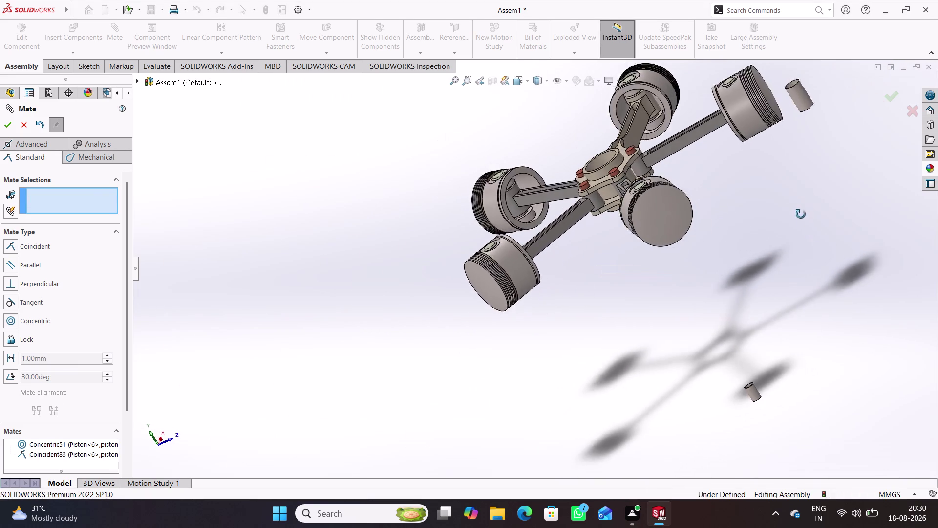
middle_drag(802, 218, 737, 322)
scroll(down, 3)
scroll(down, 3)
scroll(up, 3)
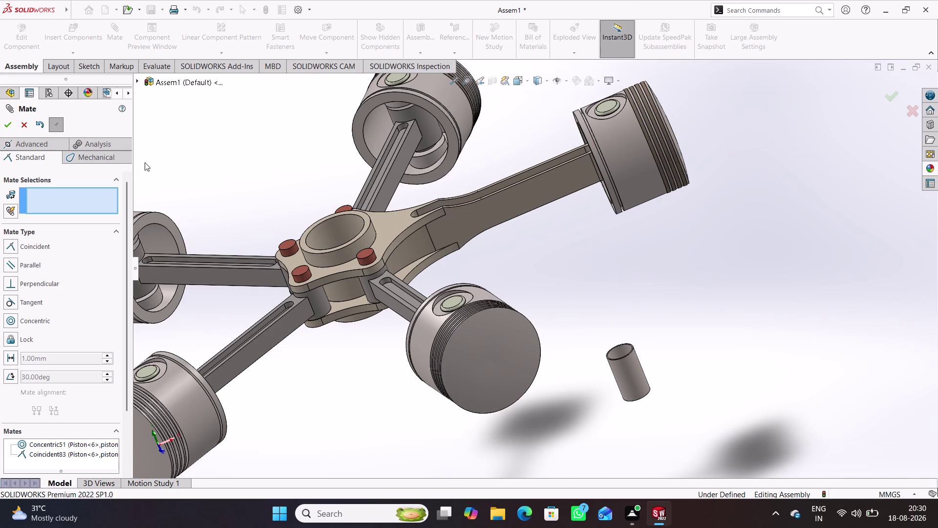
click(27, 128)
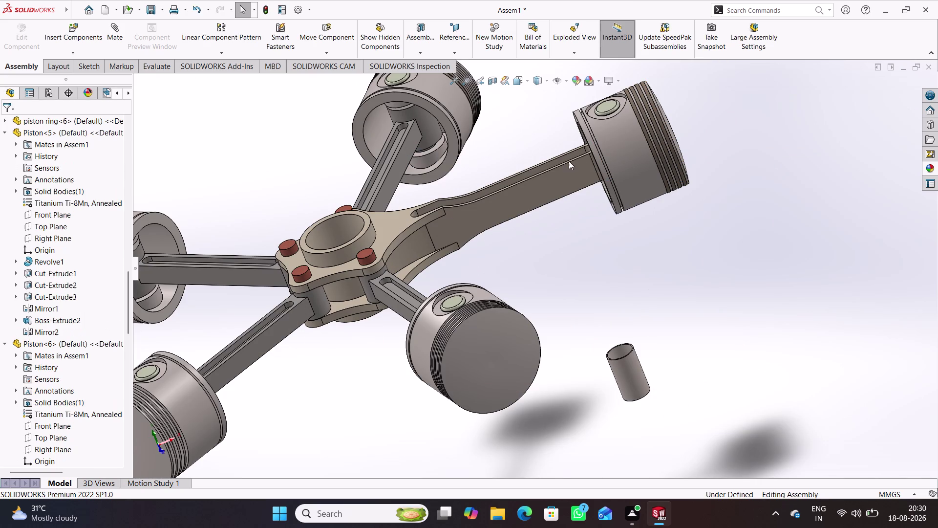
Drag two piston rings off the piston, away from its grooves.
scroll(down, 3)
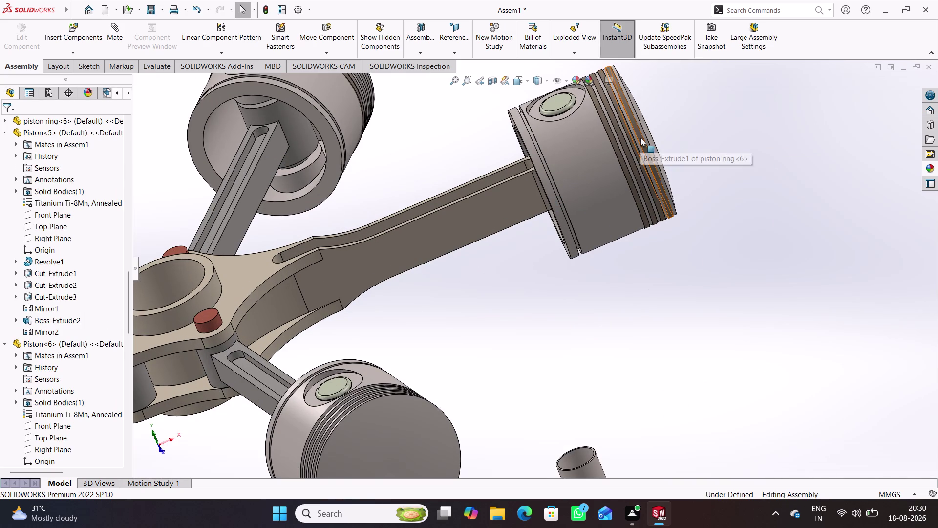
drag(642, 137, 699, 143)
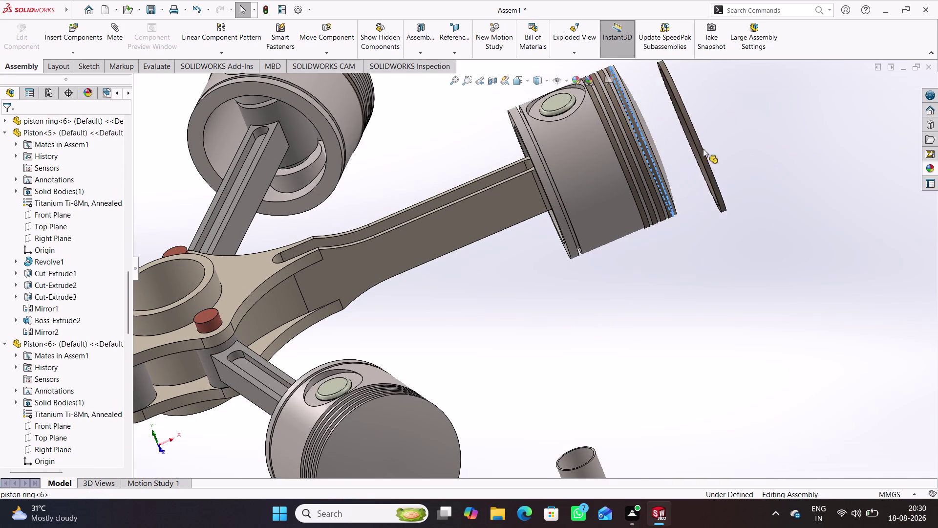
drag(699, 144, 730, 210)
click(603, 273)
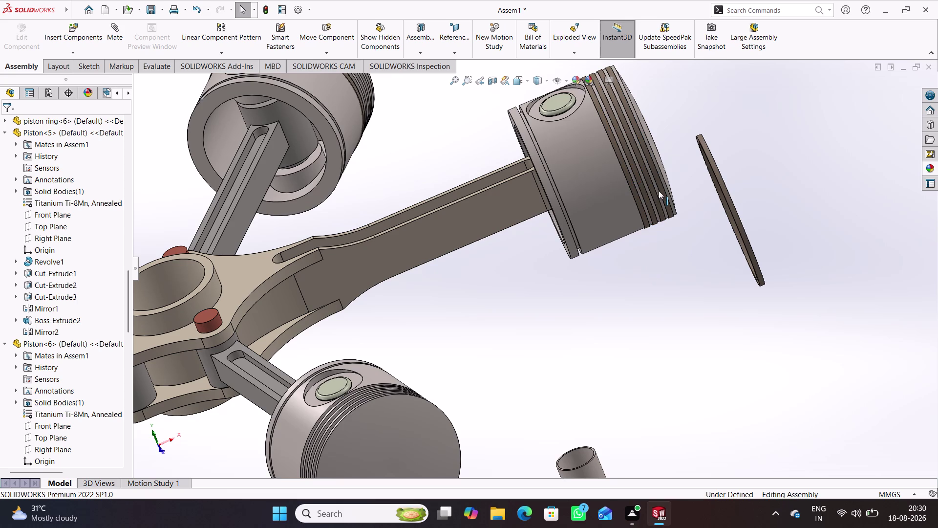
drag(658, 190, 693, 293)
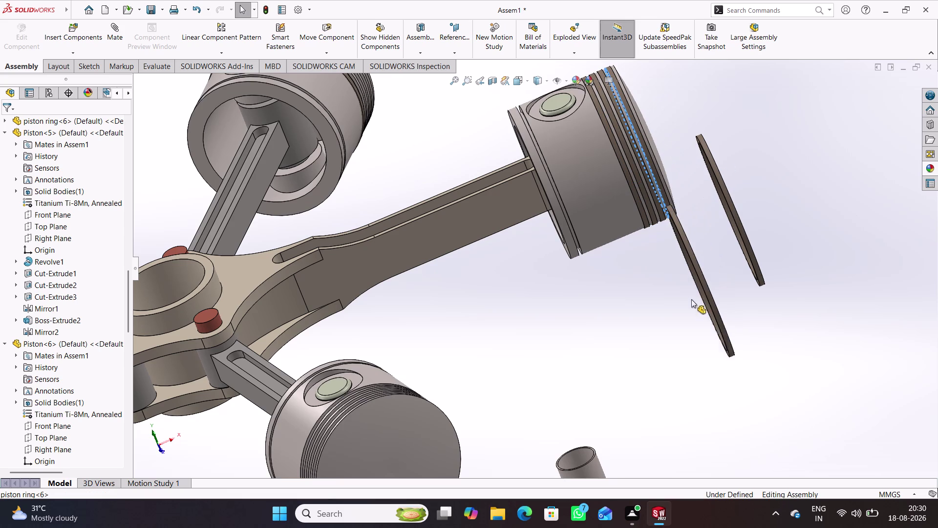
drag(694, 293, 677, 329)
click(726, 328)
Place one loose ring below the connecting rod and the other past the lower piston.
middle_drag(717, 324, 752, 285)
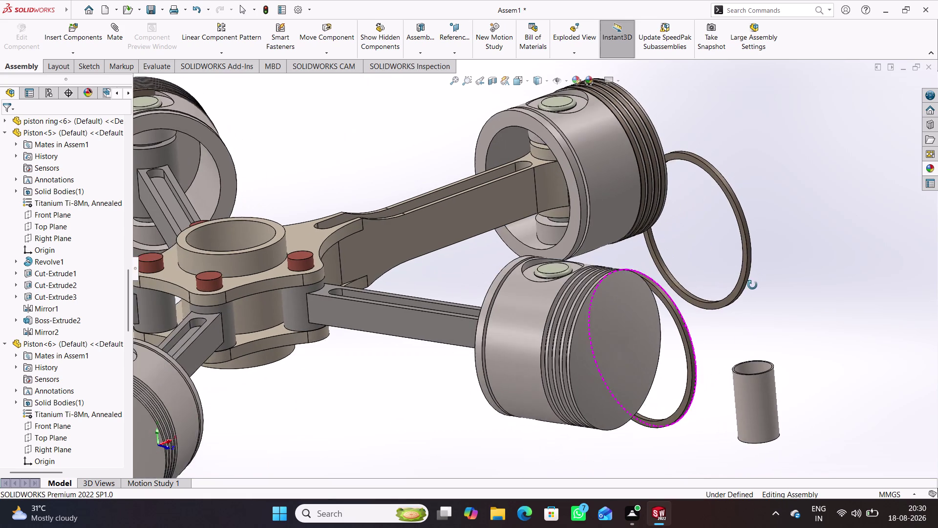
middle_drag(751, 285, 753, 285)
middle_click(753, 285)
drag(748, 240, 677, 379)
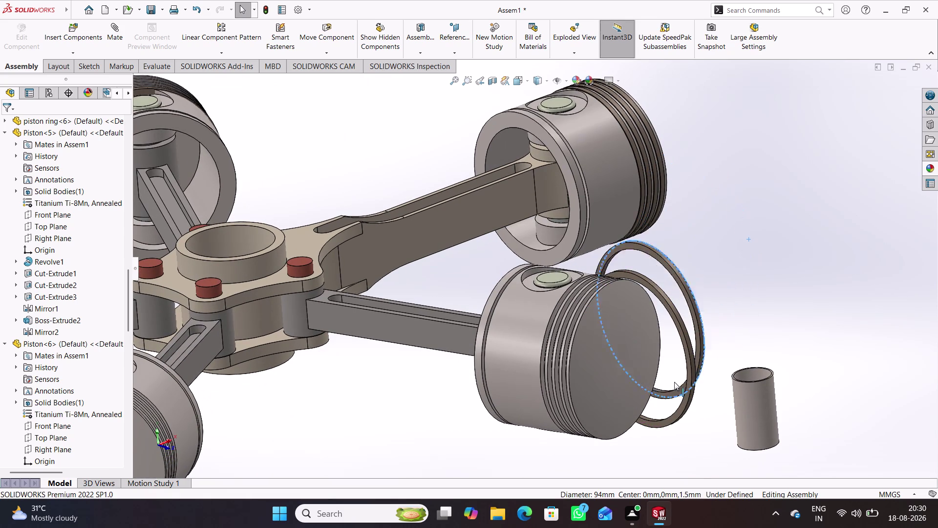
drag(676, 379, 385, 427)
drag(687, 347, 690, 347)
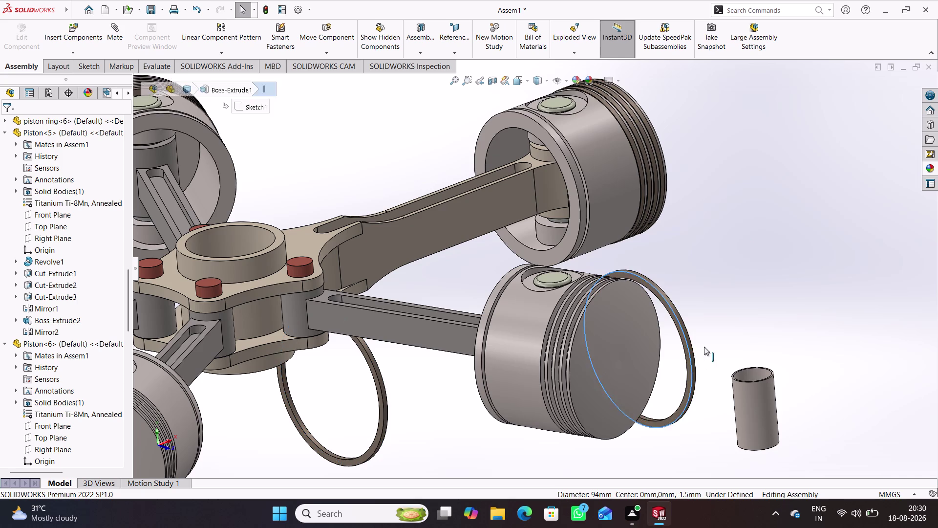
drag(691, 347, 767, 345)
click(804, 347)
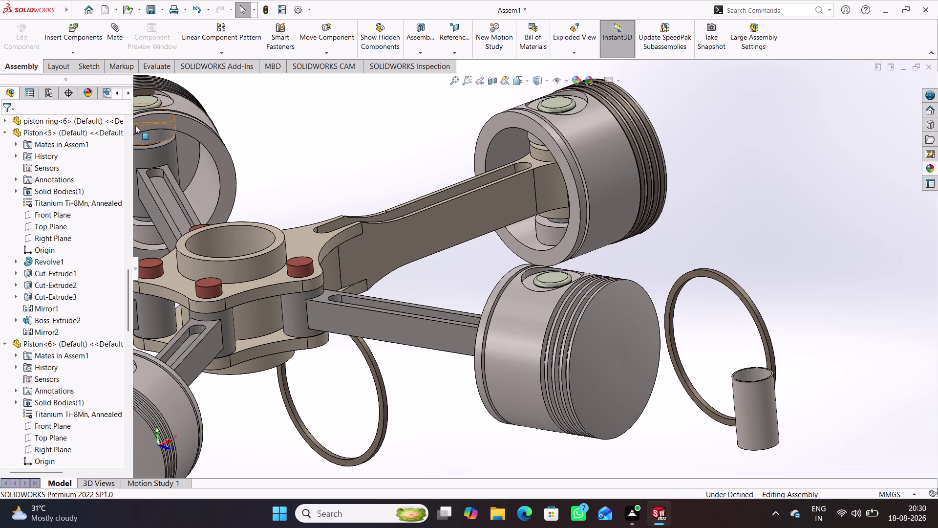
click(119, 33)
scroll(down, 3)
Mate the ring concentric with the Piston<7> groove.
scroll(down, 3)
click(546, 359)
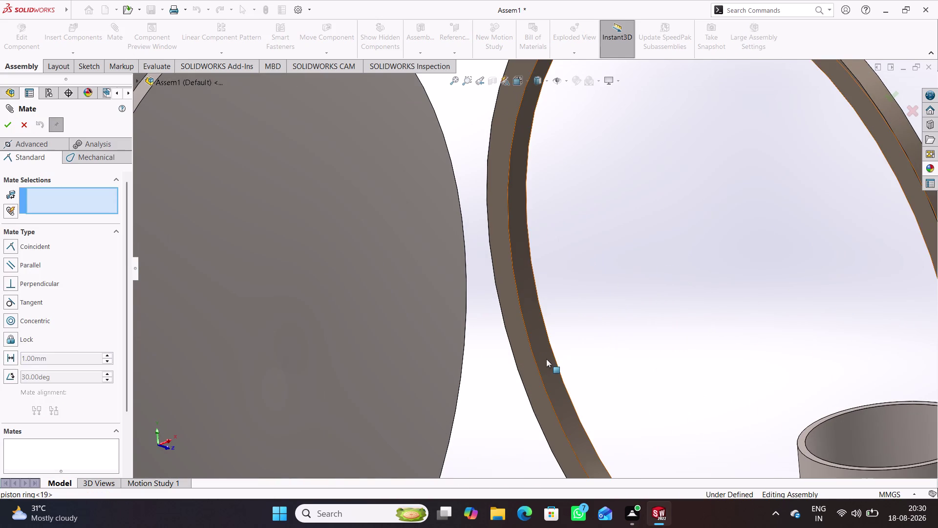
scroll(up, 3)
scroll(up, 3)
middle_drag(358, 324, 383, 319)
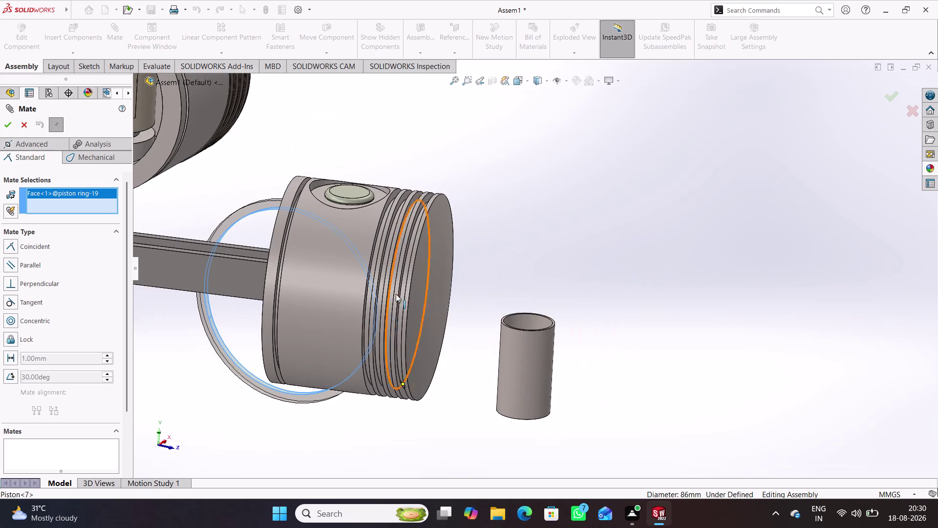
scroll(down, 3)
scroll(down, 3)
click(403, 190)
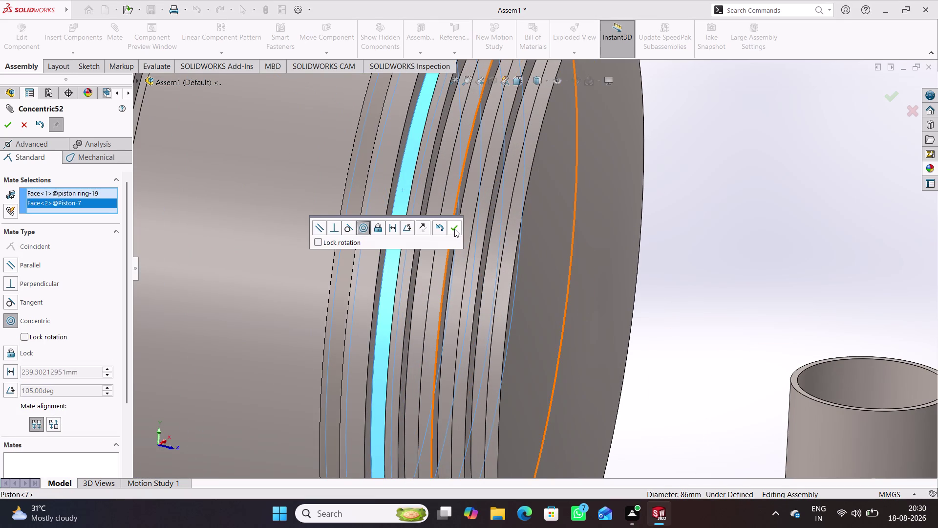
click(454, 229)
Make the ring's flat side face coincident with the groove's side wall.
scroll(up, 3)
scroll(up, 3)
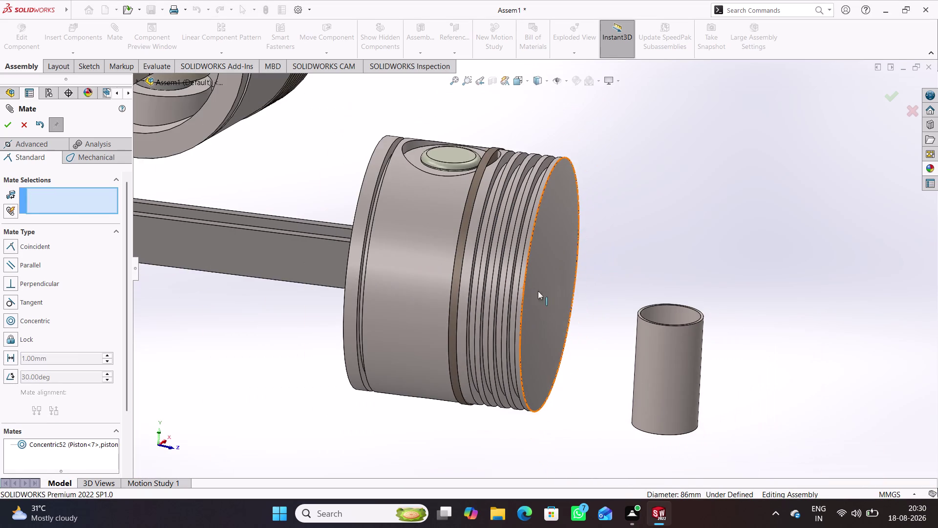
scroll(down, 3)
scroll(down, 3)
middle_drag(483, 251, 466, 258)
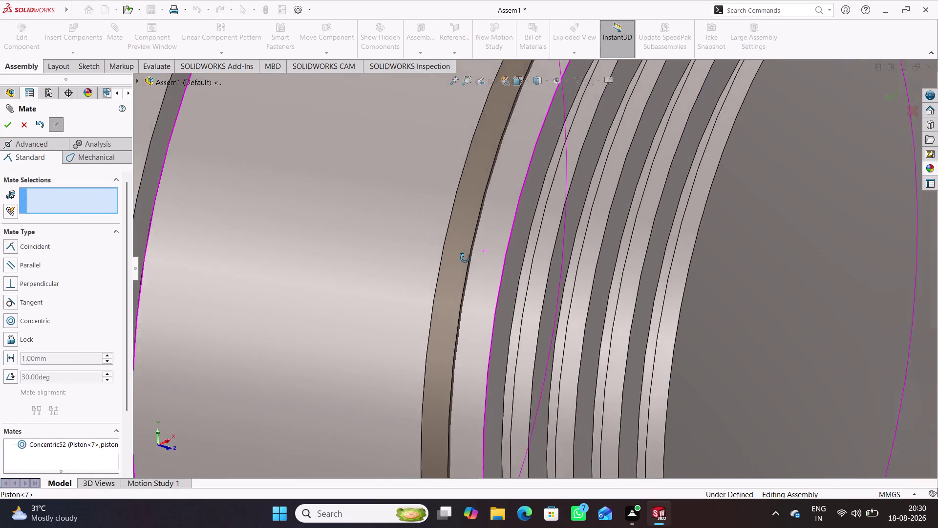
middle_drag(466, 258, 445, 279)
scroll(down, 3)
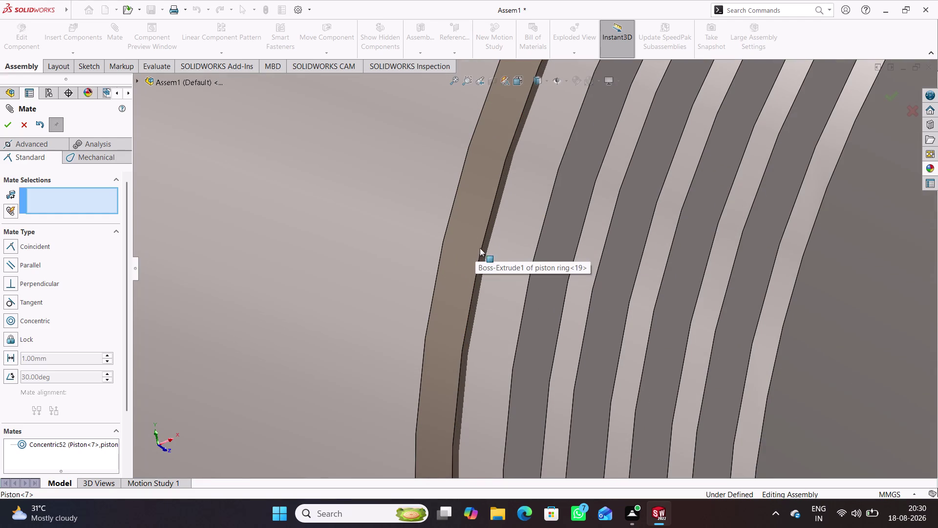
click(487, 241)
scroll(up, 3)
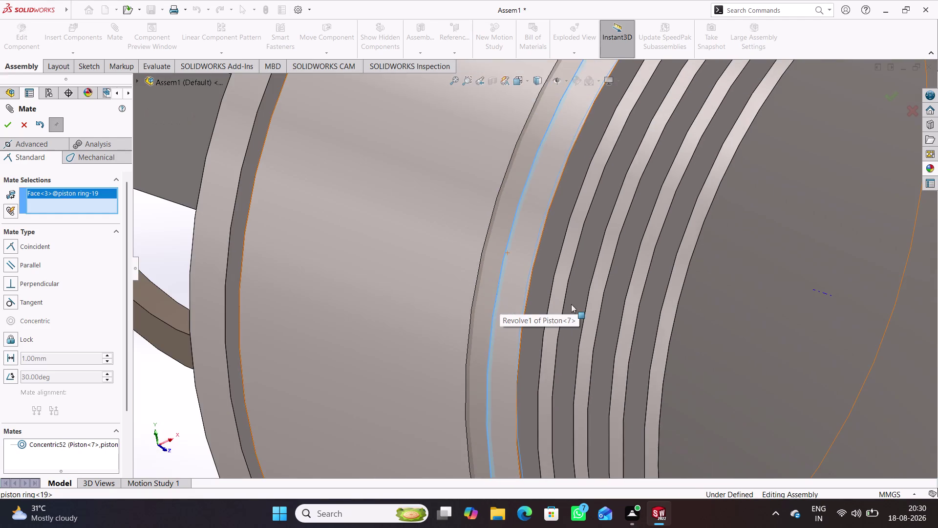
middle_drag(571, 303, 639, 308)
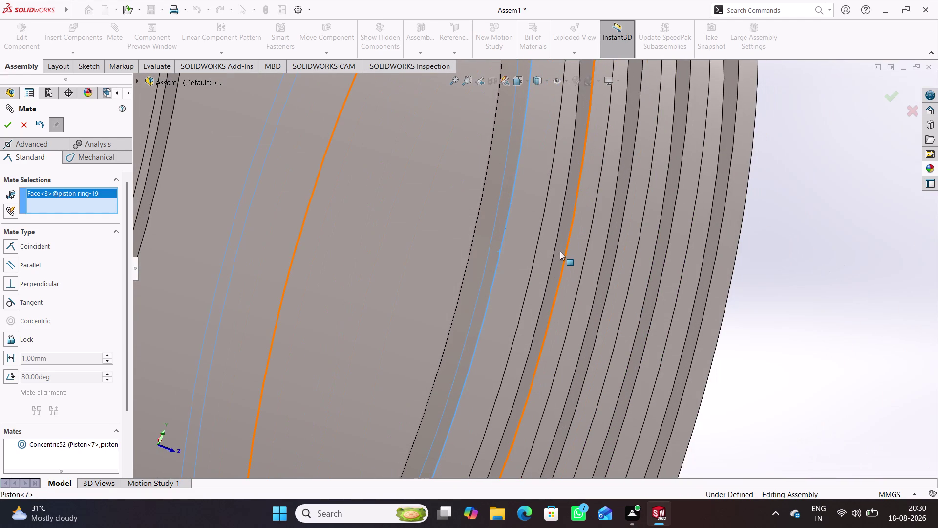
click(560, 251)
click(744, 316)
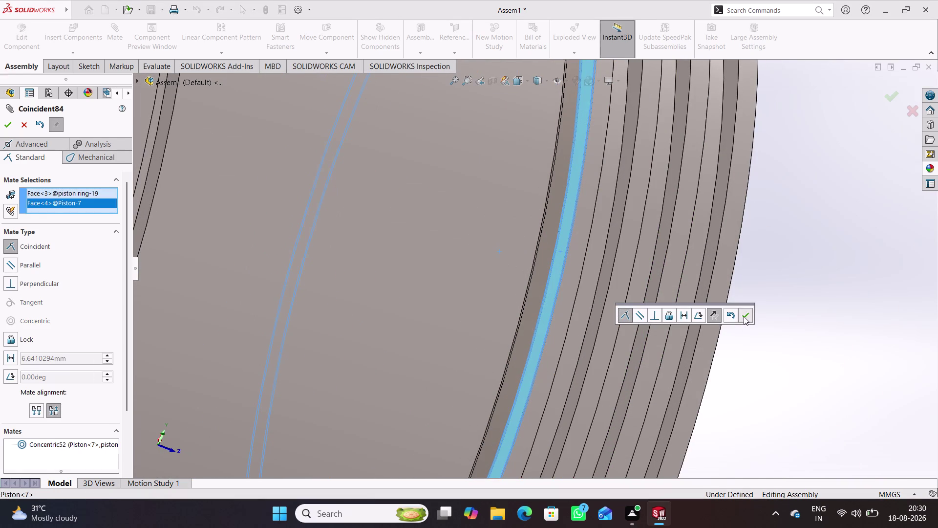
scroll(up, 3)
middle_drag(657, 337, 592, 345)
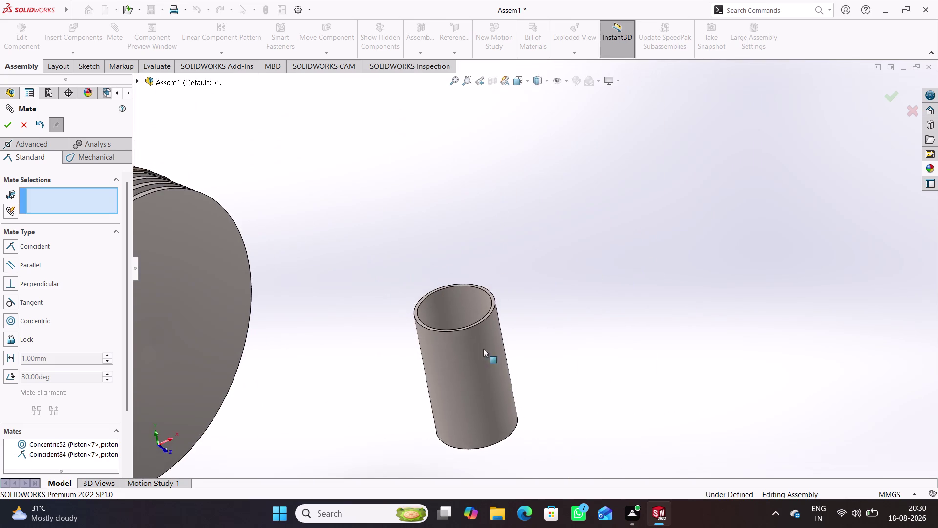
Drag the loose piston ring away from the rod to below the assembly.
scroll(up, 3)
scroll(up, 3)
scroll(down, 3)
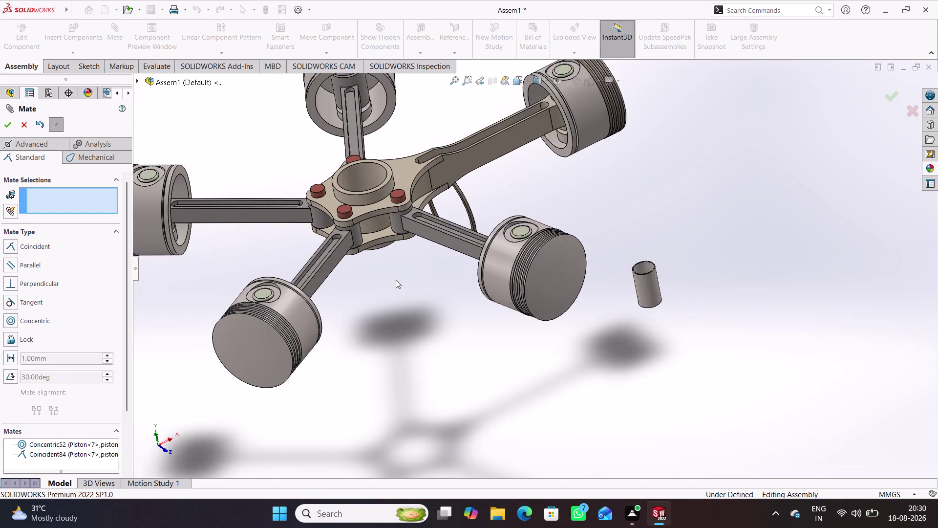
scroll(down, 3)
drag(509, 190, 489, 208)
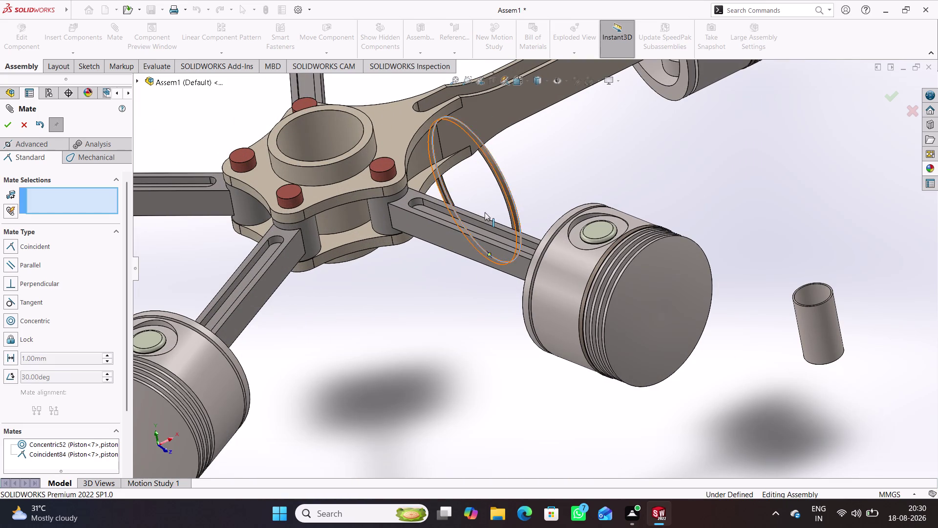
drag(488, 209, 388, 376)
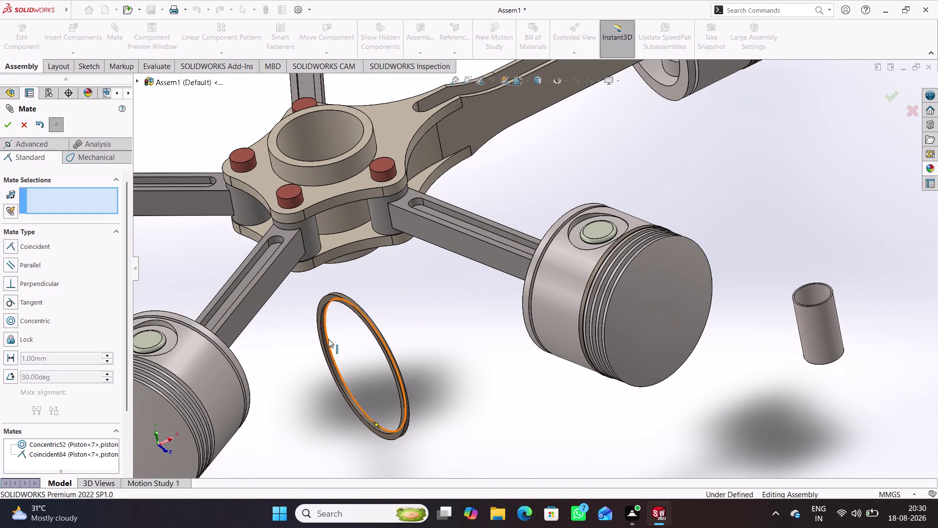
Add a Concentric mate between the ring's round face and Piston<8>'s groove face.
click(324, 333)
scroll(down, 3)
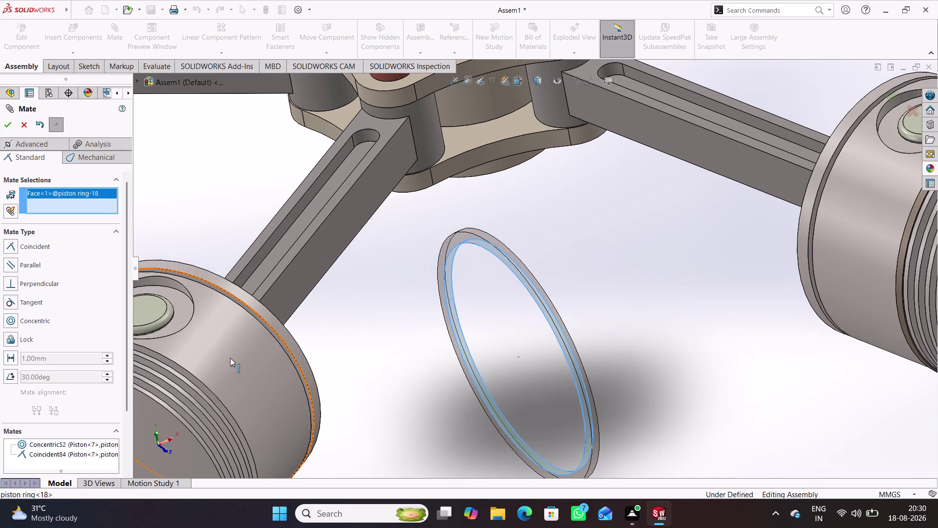
middle_drag(232, 374, 192, 371)
scroll(up, 3)
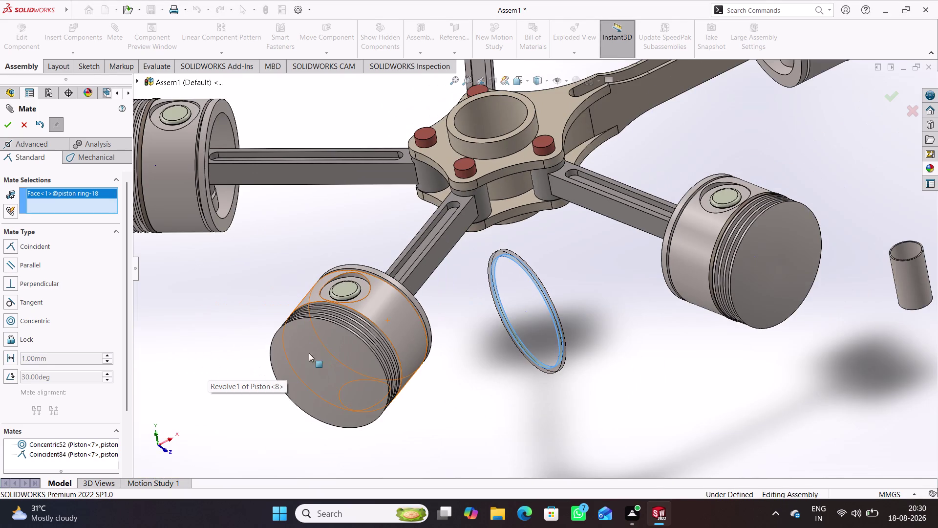
middle_drag(320, 354, 263, 383)
scroll(down, 3)
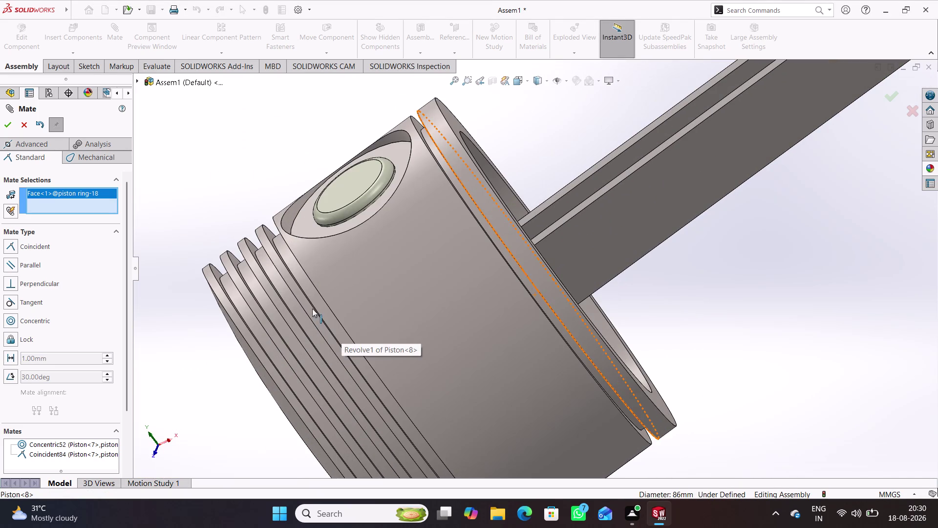
click(310, 290)
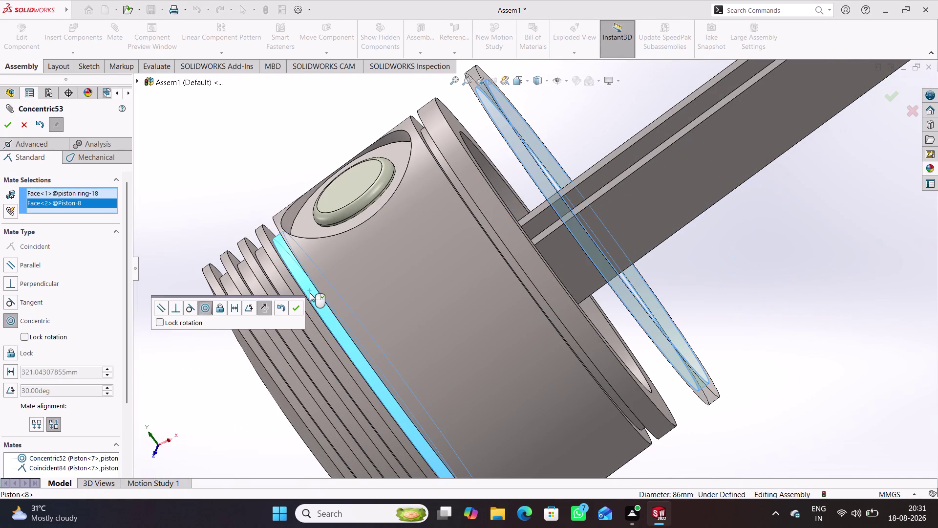
click(297, 305)
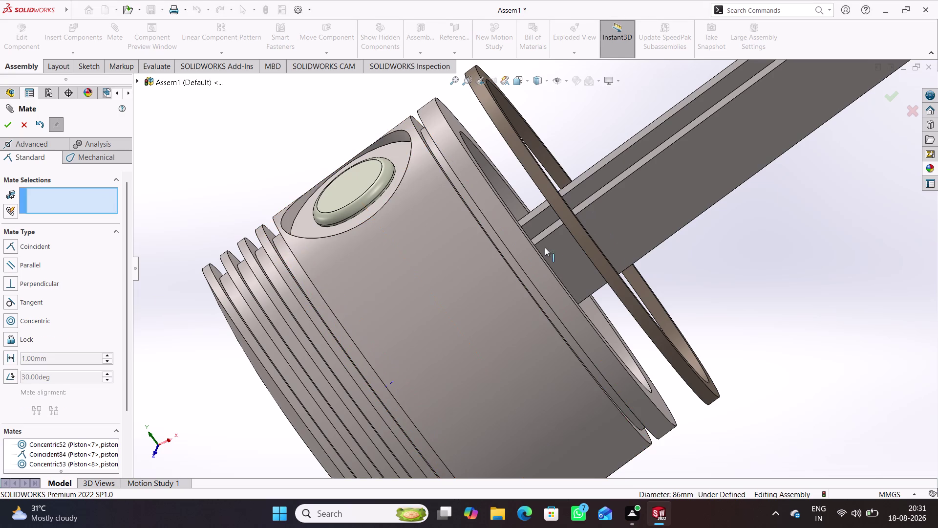
Pick the ring's flat side and a groove wall, then undo the wrong mate.
middle_drag(552, 258, 608, 195)
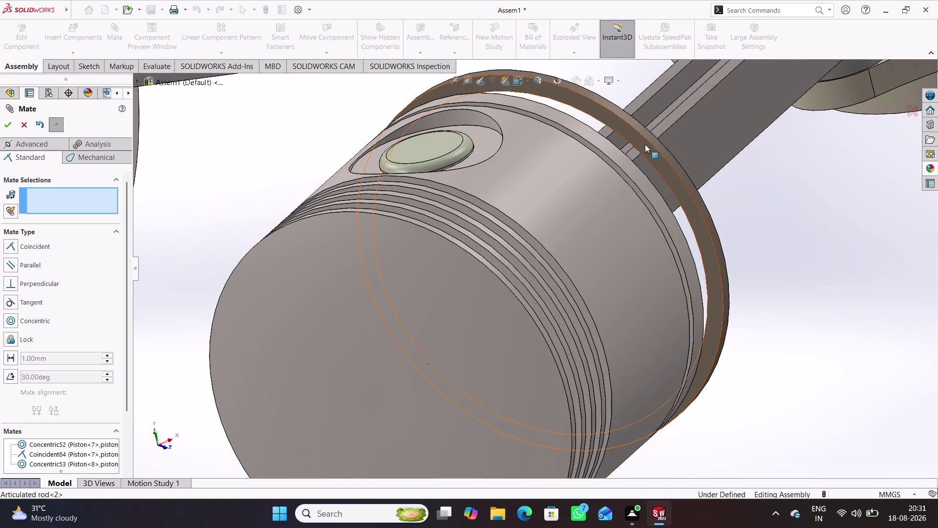
click(645, 144)
middle_drag(585, 233, 488, 327)
scroll(down, 3)
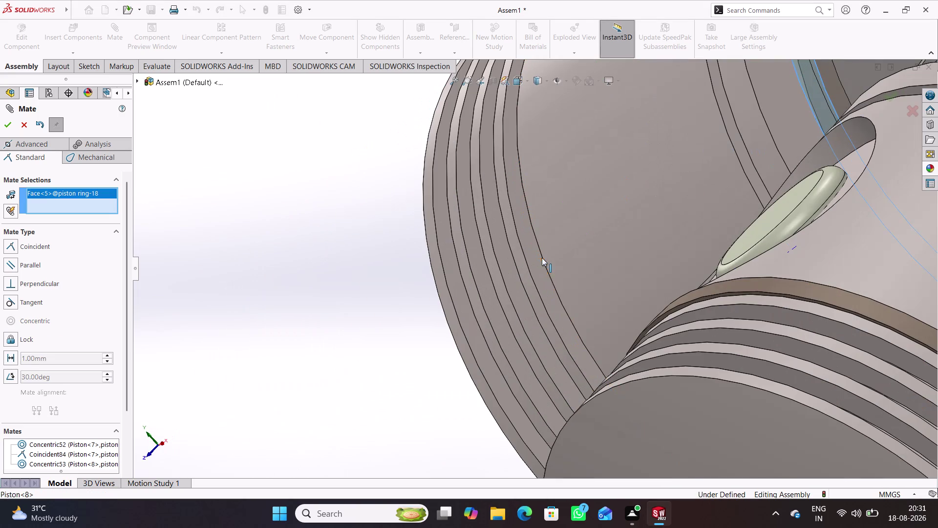
click(515, 238)
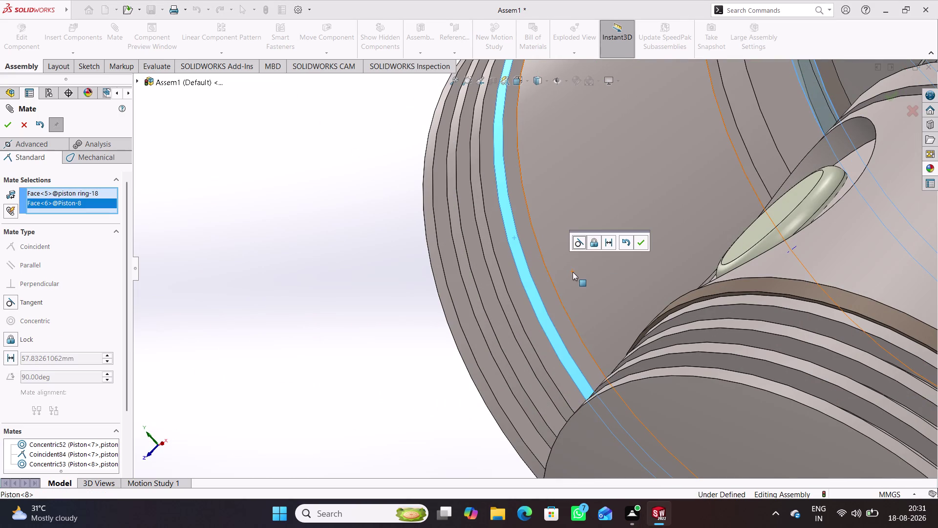
middle_drag(511, 282, 523, 273)
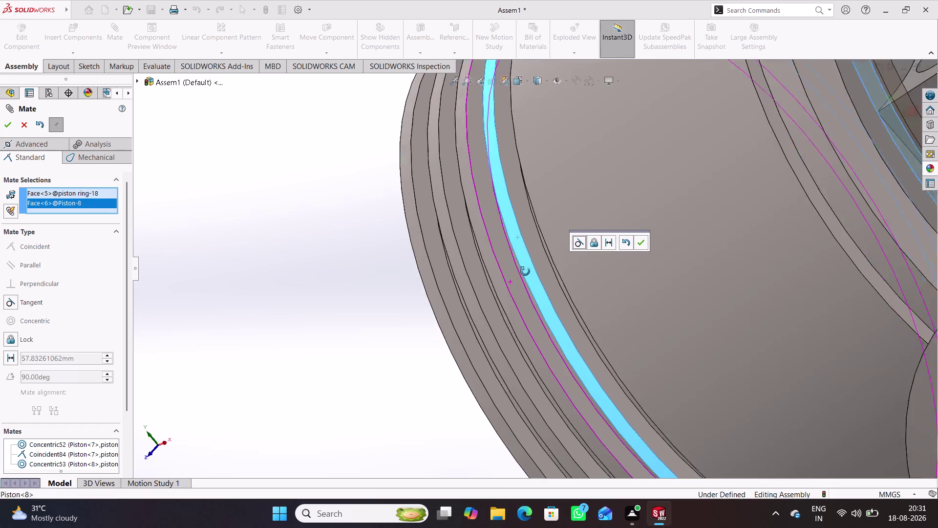
middle_drag(523, 273, 539, 263)
click(627, 238)
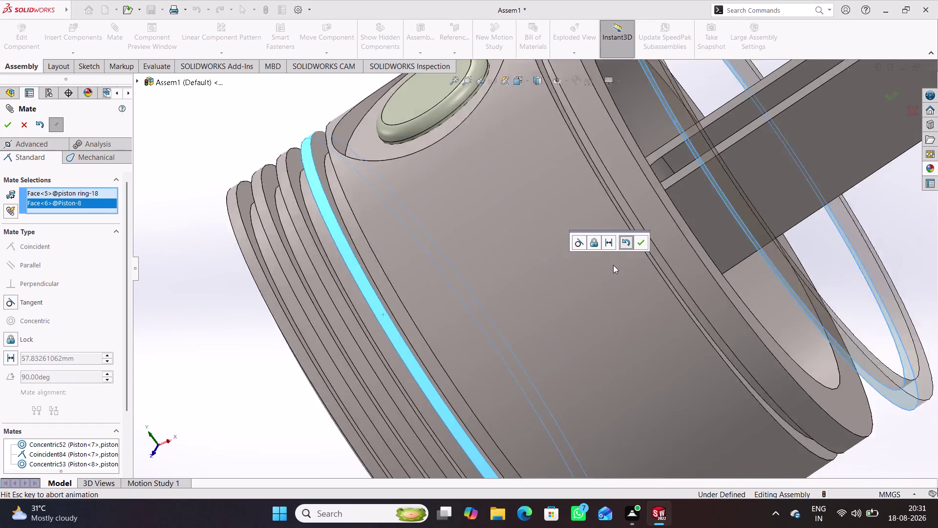
Mate the ring's flat side coincident with Piston<8>'s top groove wall.
middle_drag(552, 323, 582, 266)
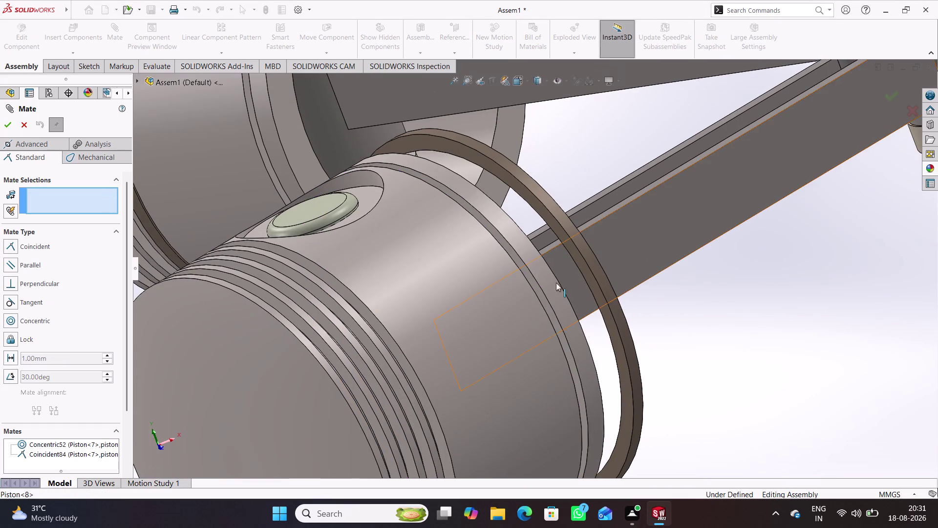
click(573, 251)
middle_drag(505, 306, 489, 312)
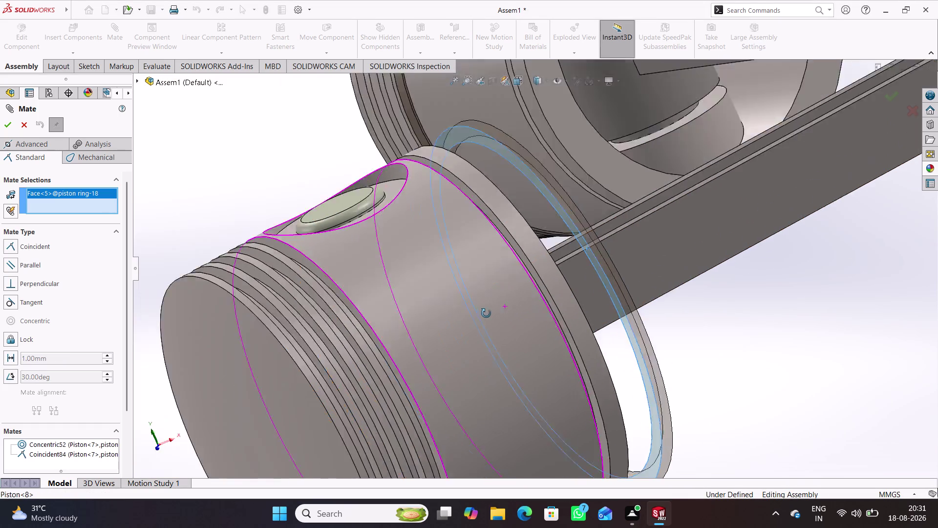
middle_drag(489, 312, 437, 341)
click(382, 308)
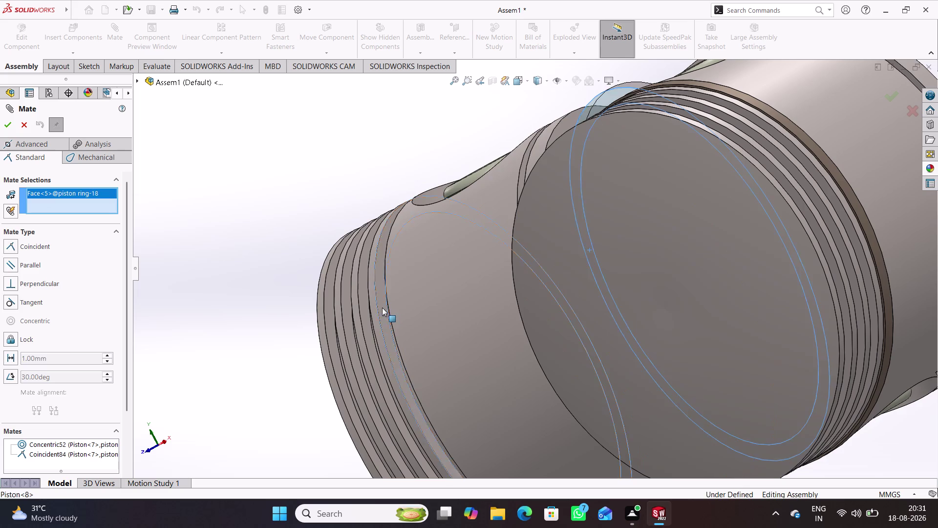
click(371, 334)
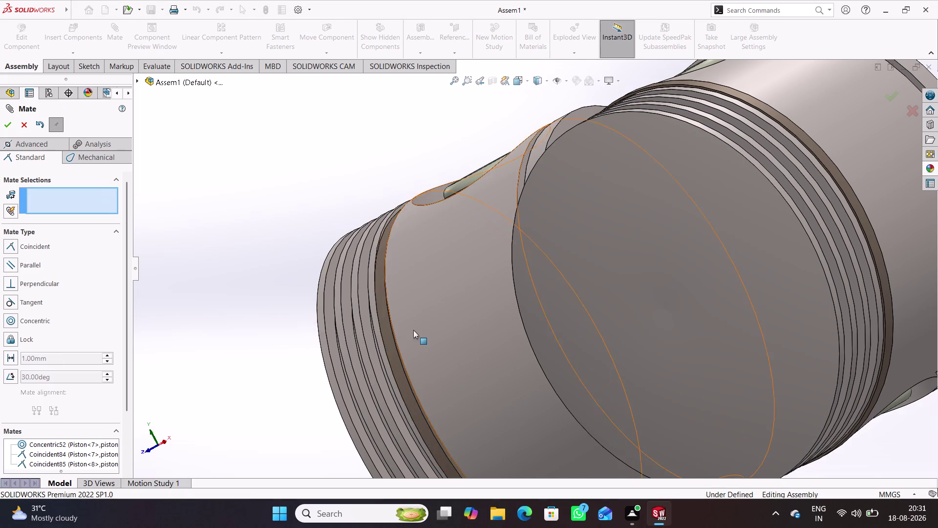
Zoom out to check the mated ring on the engine and close the Mate tool.
scroll(up, 3)
middle_drag(474, 307, 548, 296)
scroll(up, 3)
scroll(up, 3)
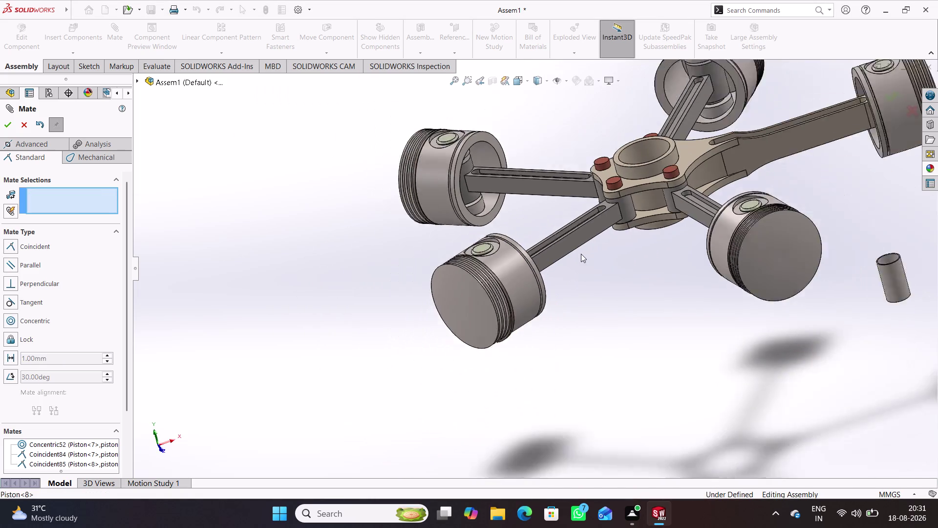
scroll(up, 3)
middle_drag(508, 260, 515, 267)
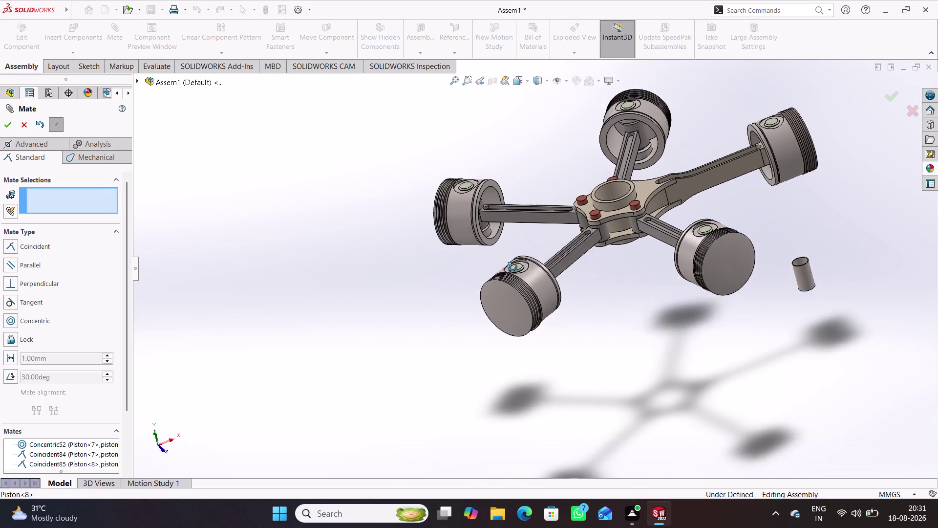
middle_drag(515, 267, 502, 292)
scroll(down, 3)
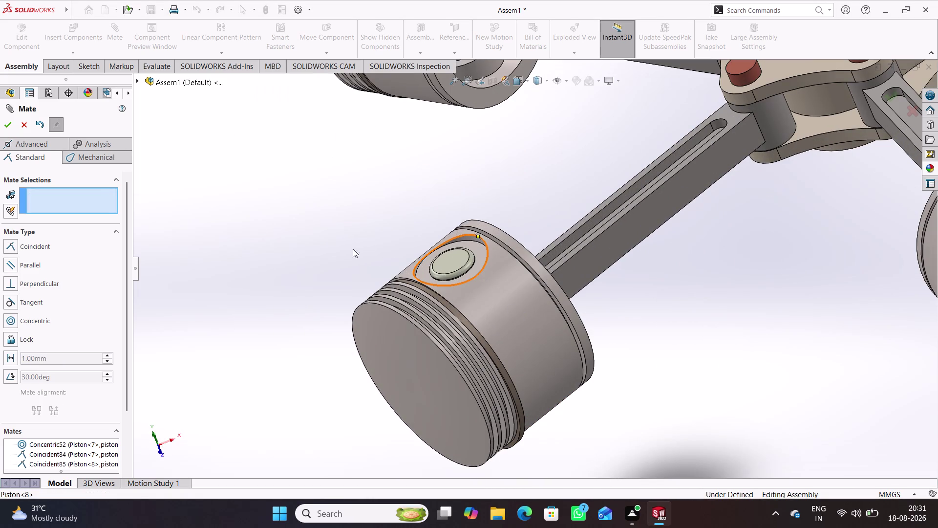
click(28, 121)
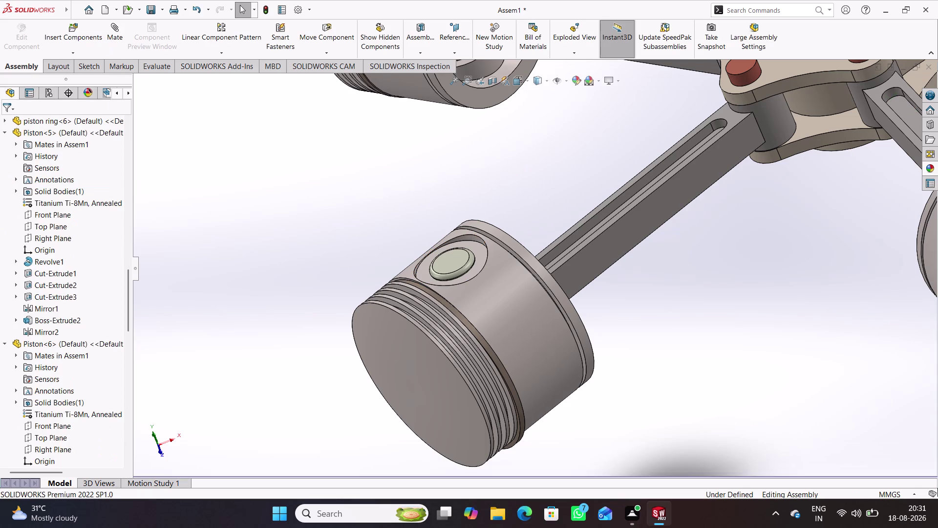
click(83, 52)
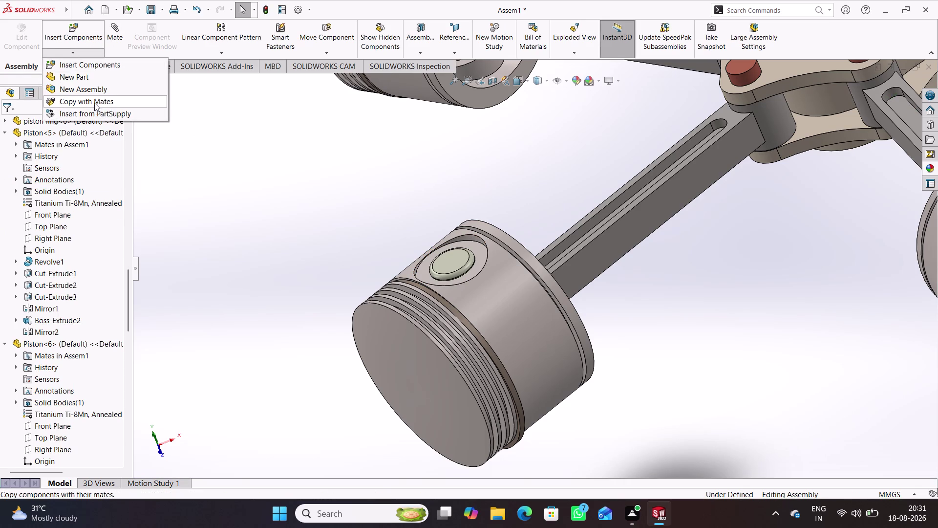
click(94, 102)
scroll(down, 3)
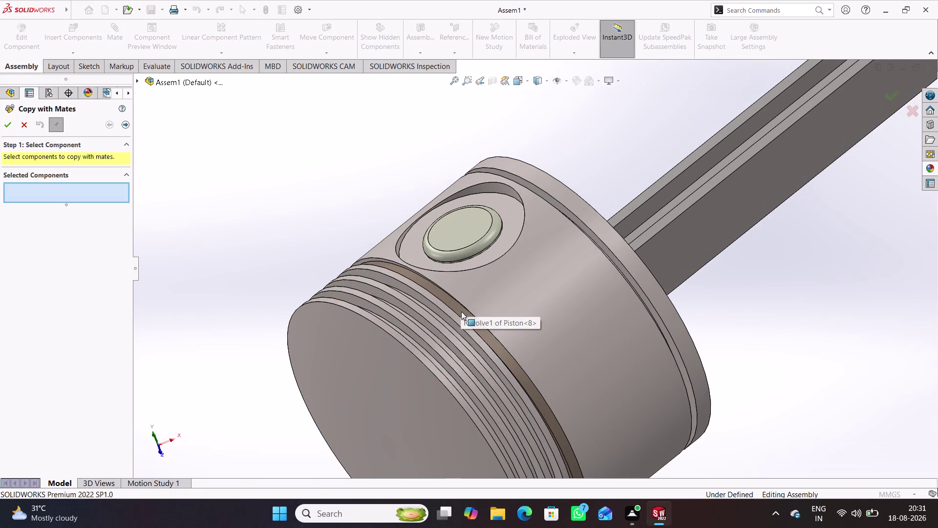
click(461, 311)
click(125, 124)
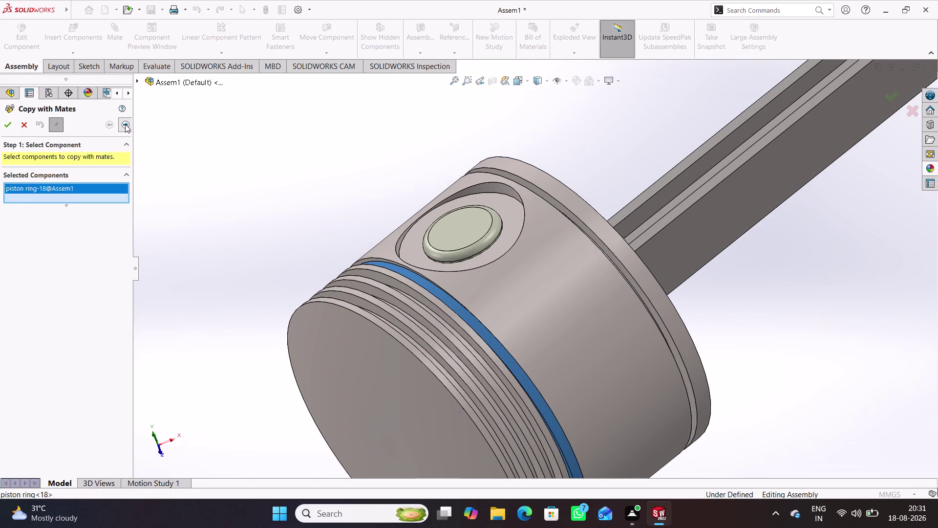
middle_drag(494, 326, 484, 345)
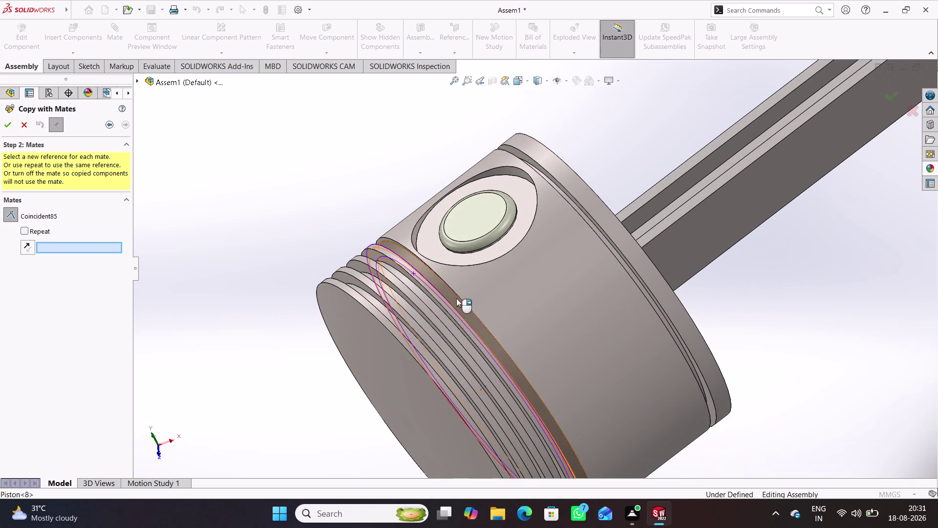
click(407, 281)
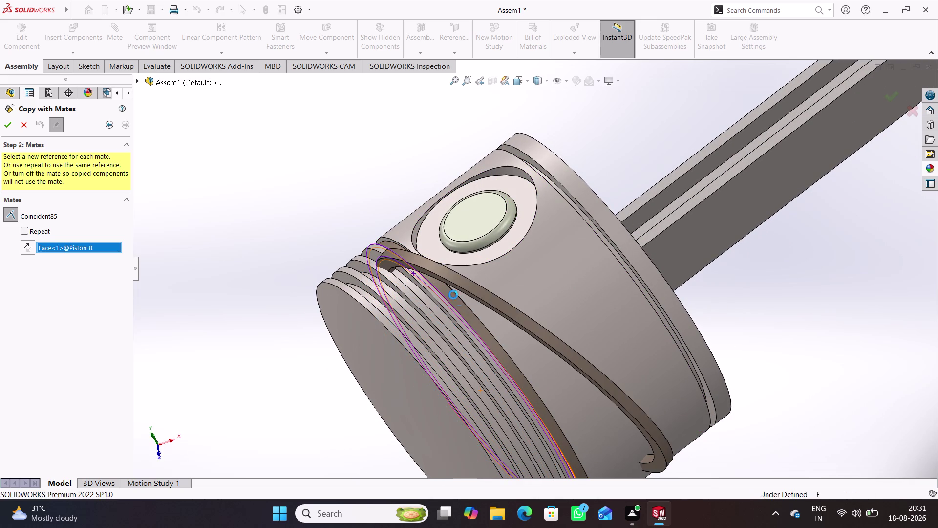
click(23, 122)
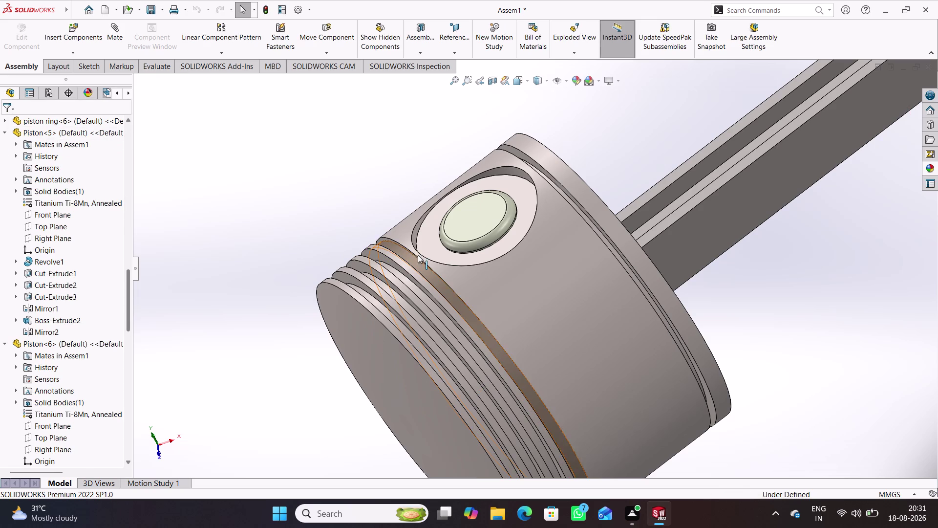
click(68, 51)
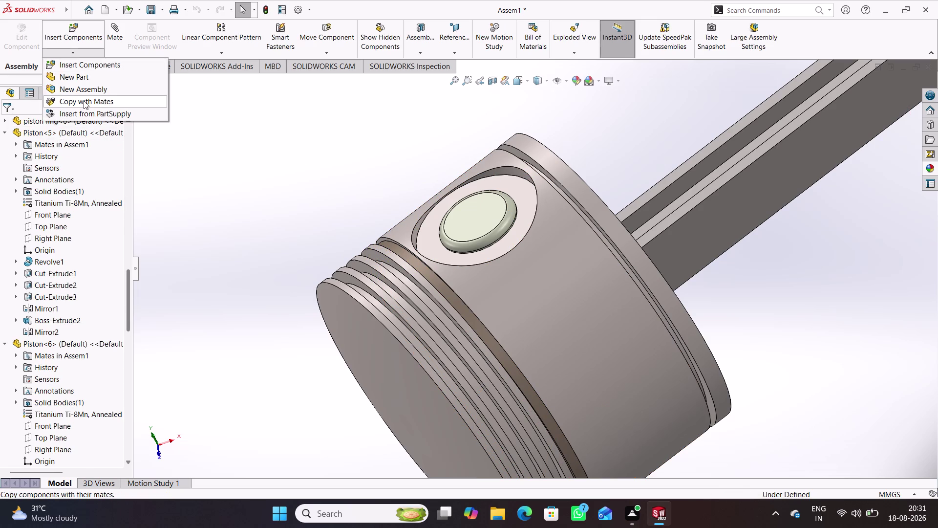
Try Copy with Mates on the mated ring, then cancel after the conflict.
click(83, 101)
scroll(down, 3)
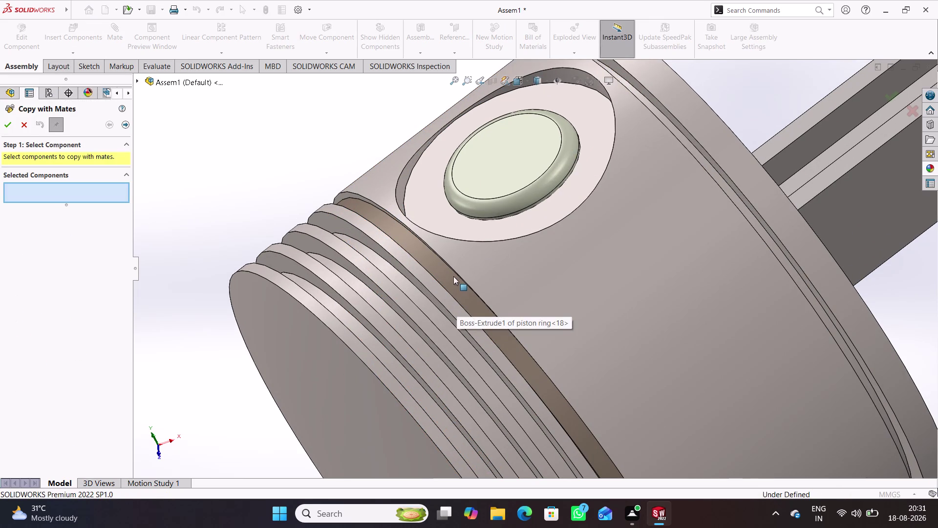
click(451, 276)
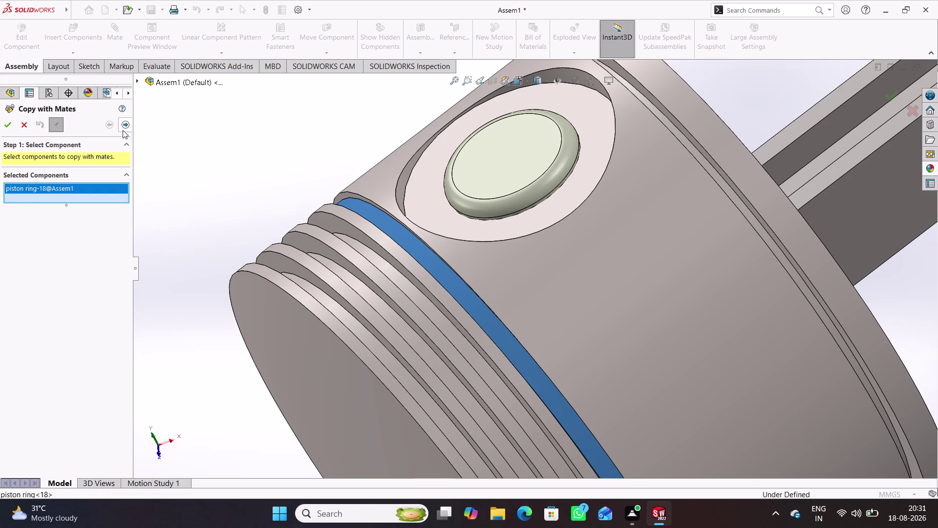
click(125, 127)
middle_drag(515, 338, 508, 319)
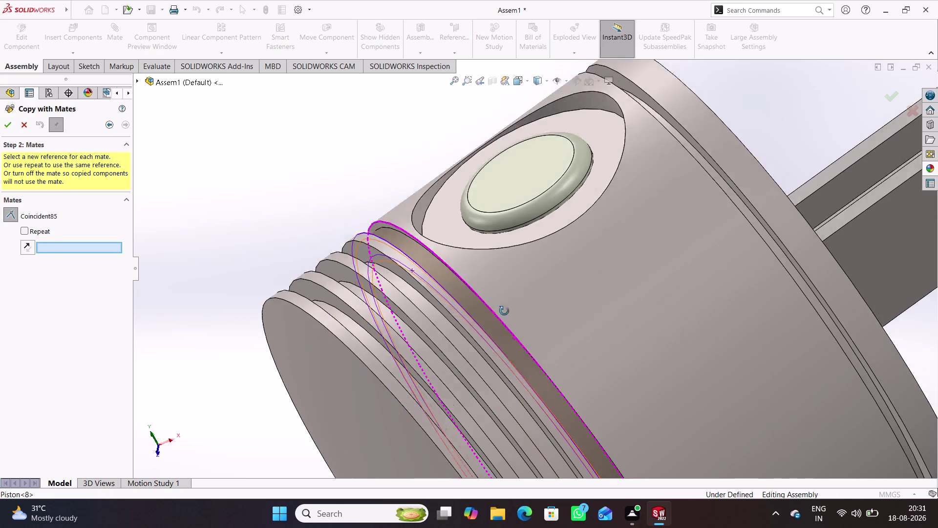
middle_drag(508, 320, 487, 321)
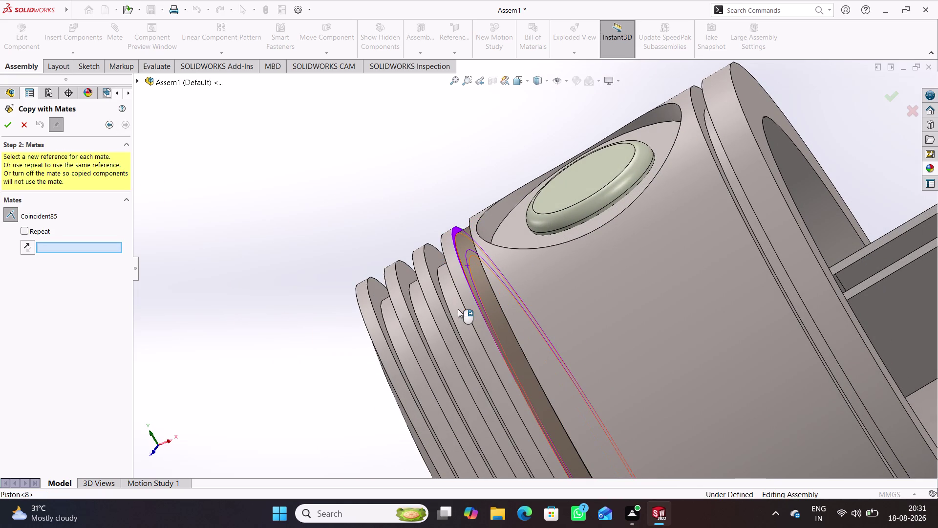
click(453, 310)
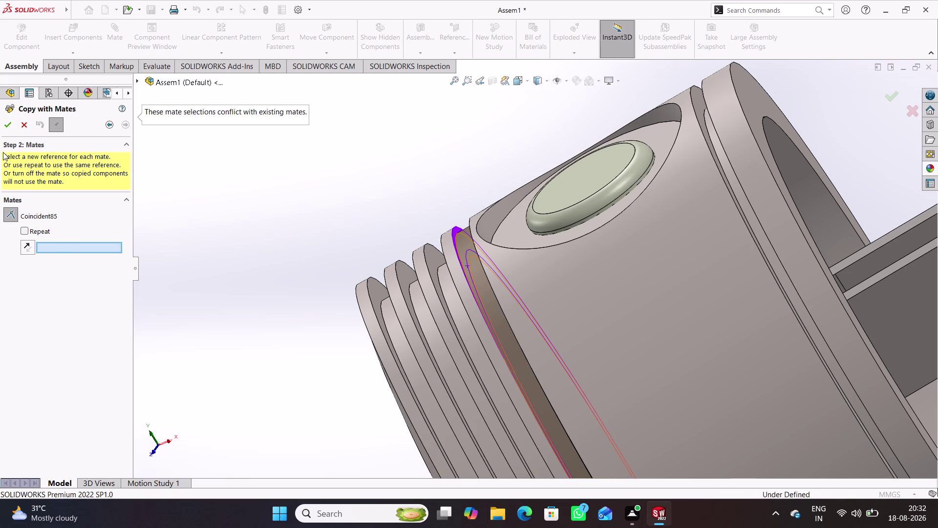
click(23, 123)
Orient the view to show loose ring 18 beside Piston<8> and start Mate.
middle_drag(391, 313, 428, 314)
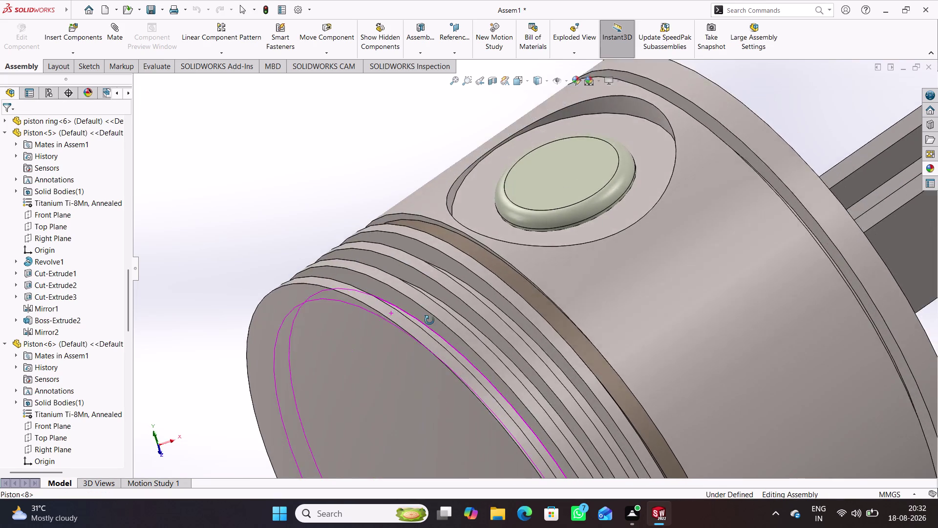
middle_drag(427, 314, 424, 353)
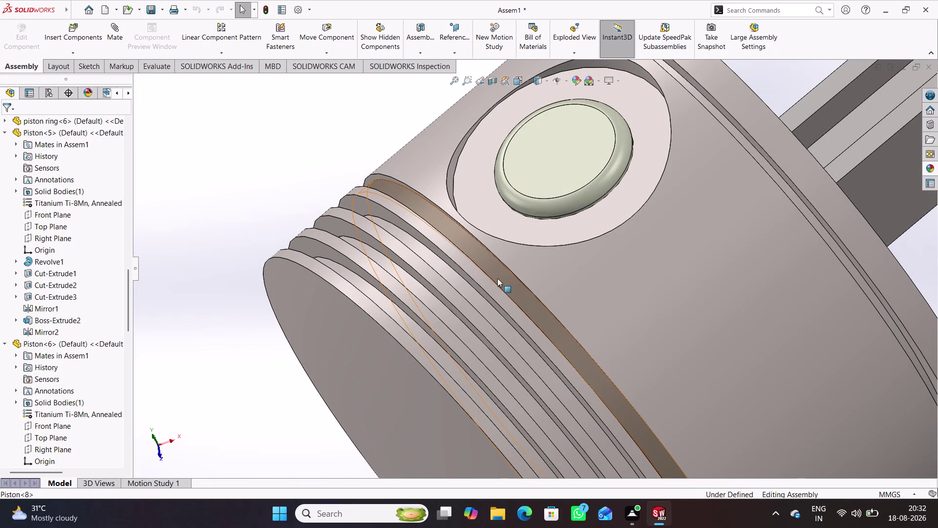
drag(499, 276, 284, 300)
middle_drag(279, 173, 290, 149)
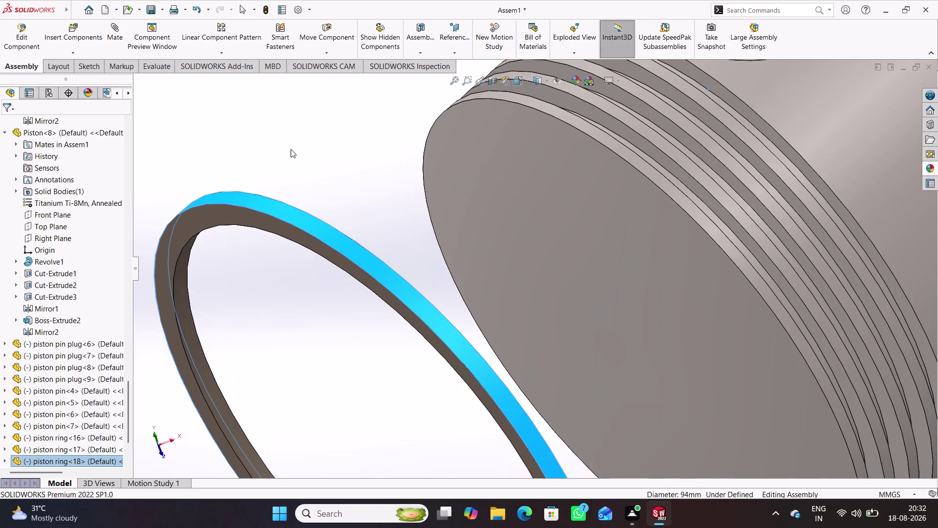
scroll(up, 3)
scroll(up, 3)
middle_drag(580, 244, 609, 256)
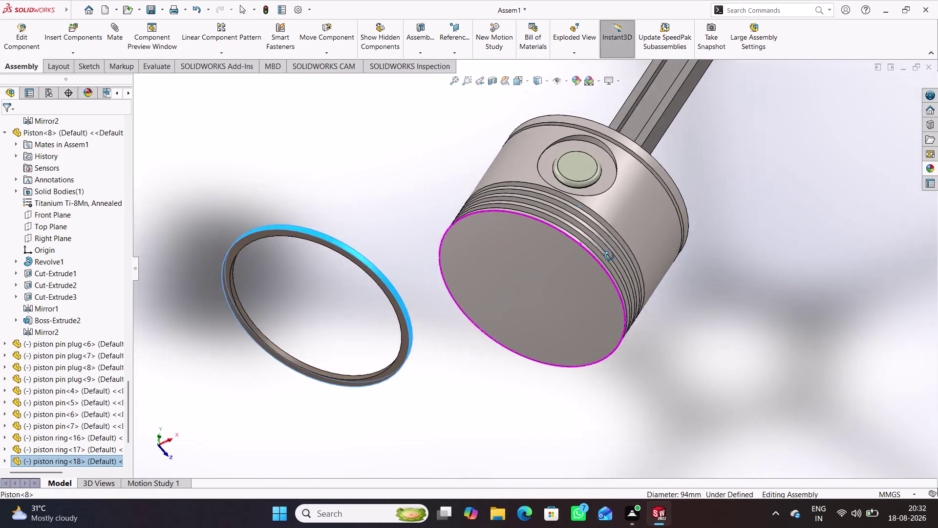
middle_drag(610, 256, 599, 258)
click(109, 41)
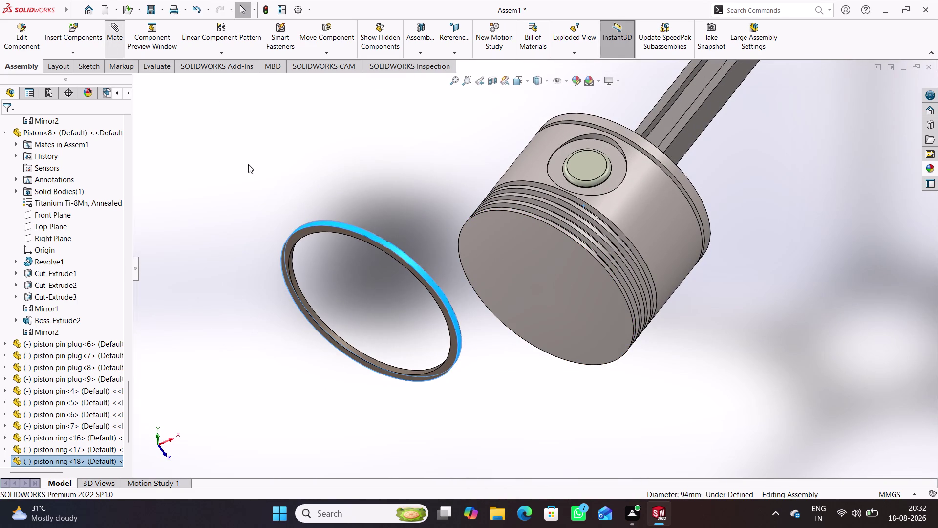
Clear the wrong ring face and mate ring 18 concentric with Piston<8>'s groove.
scroll(down, 3)
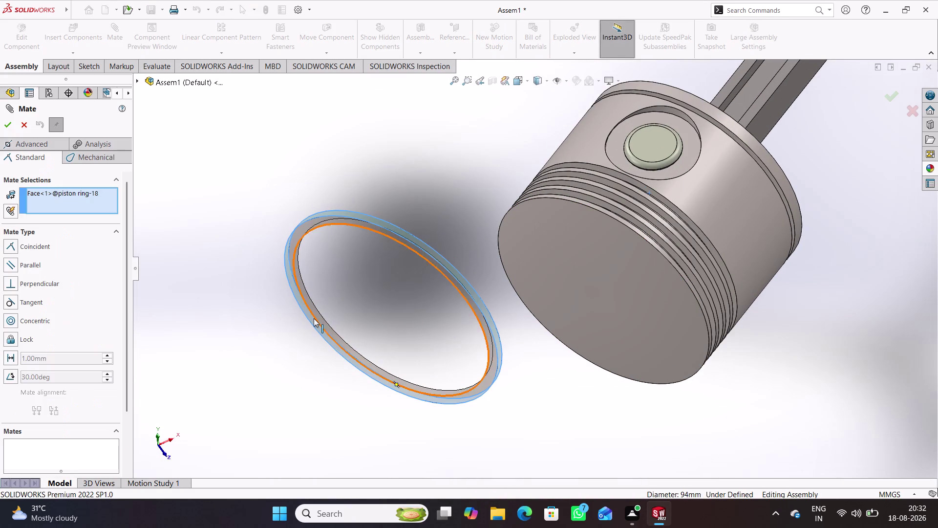
right_click(80, 201)
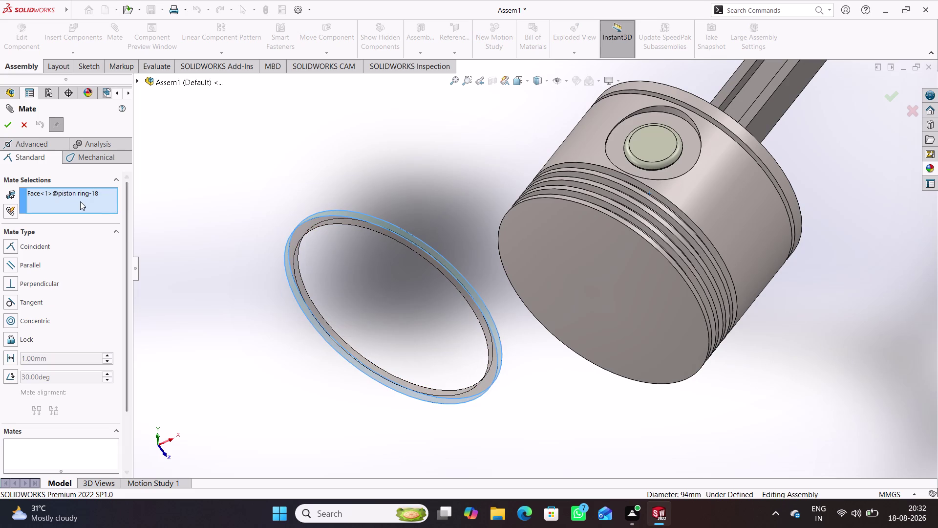
click(112, 209)
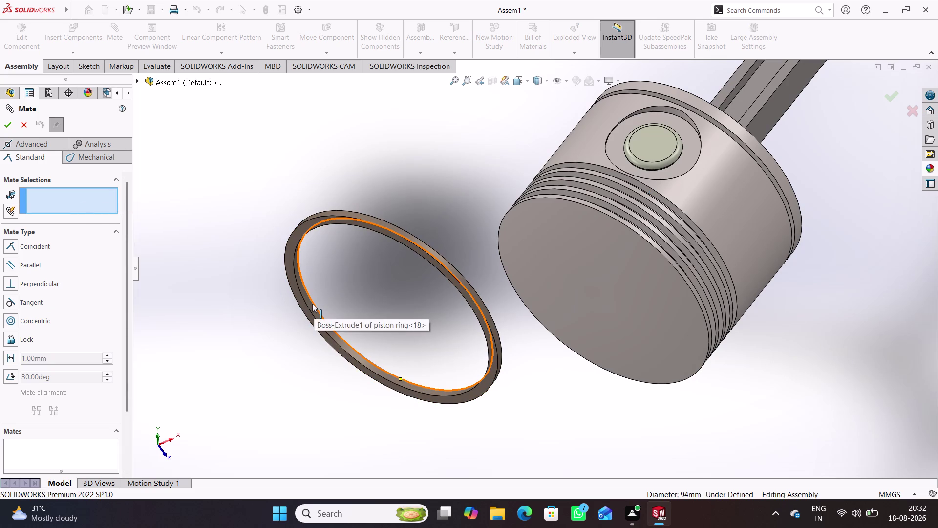
click(310, 303)
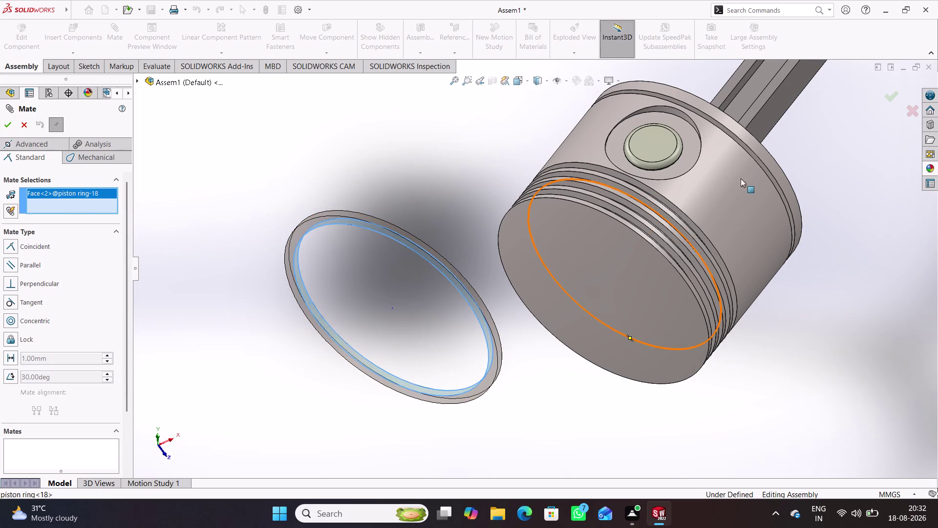
scroll(down, 3)
scroll(down, 3)
scroll(down, 3)
middle_drag(585, 233, 564, 259)
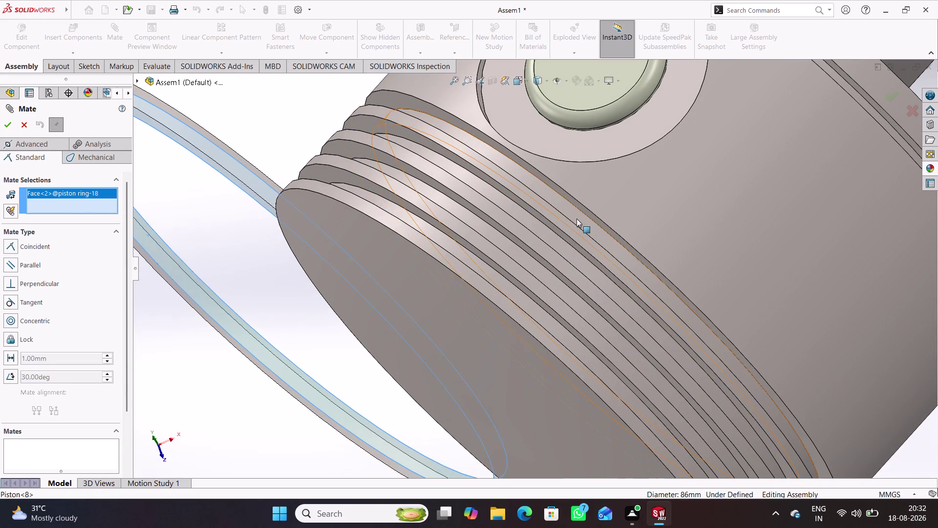
click(576, 212)
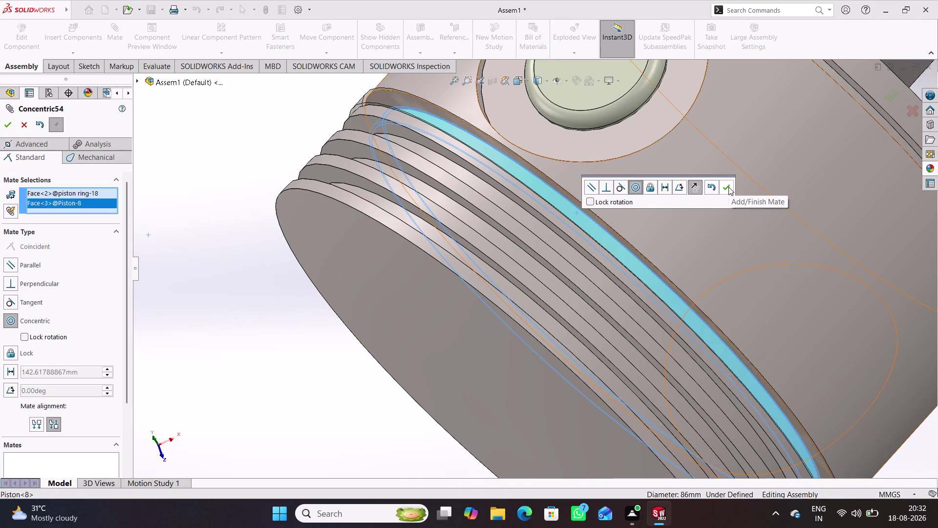
click(728, 186)
Add a Coincident mate flush with the groove side, then select ring 18.
drag(557, 193, 545, 217)
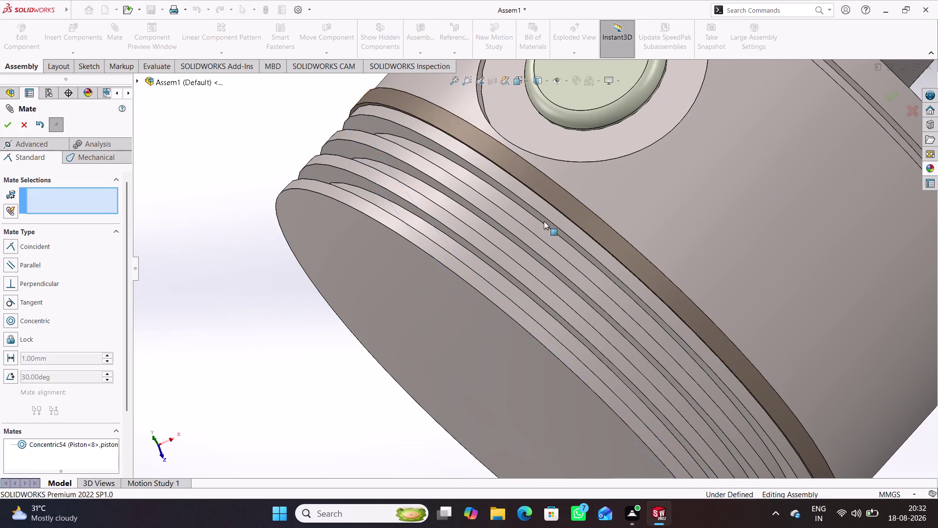
drag(546, 217, 483, 284)
click(404, 246)
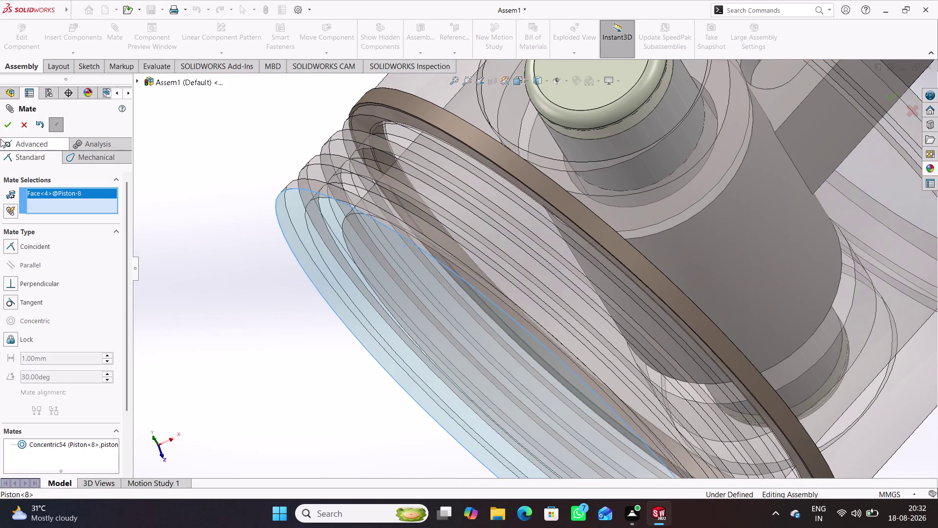
click(29, 124)
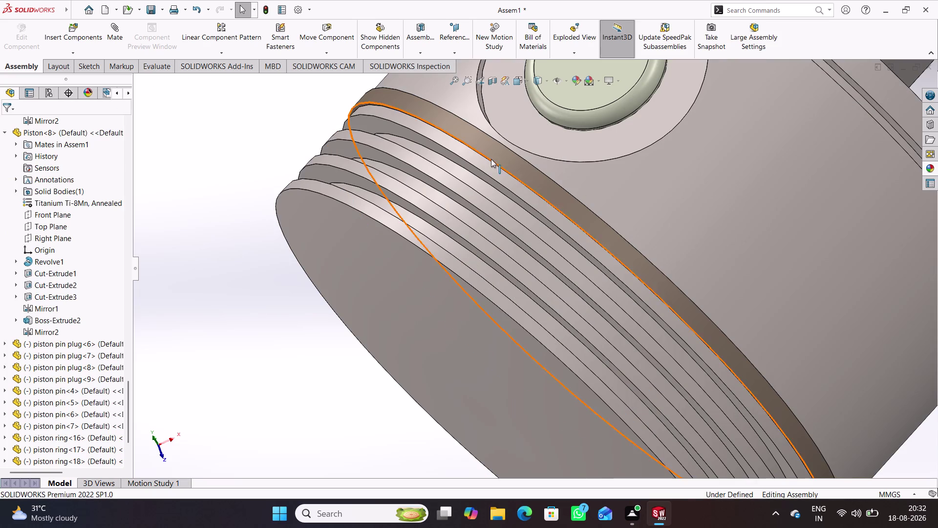
drag(500, 154, 431, 231)
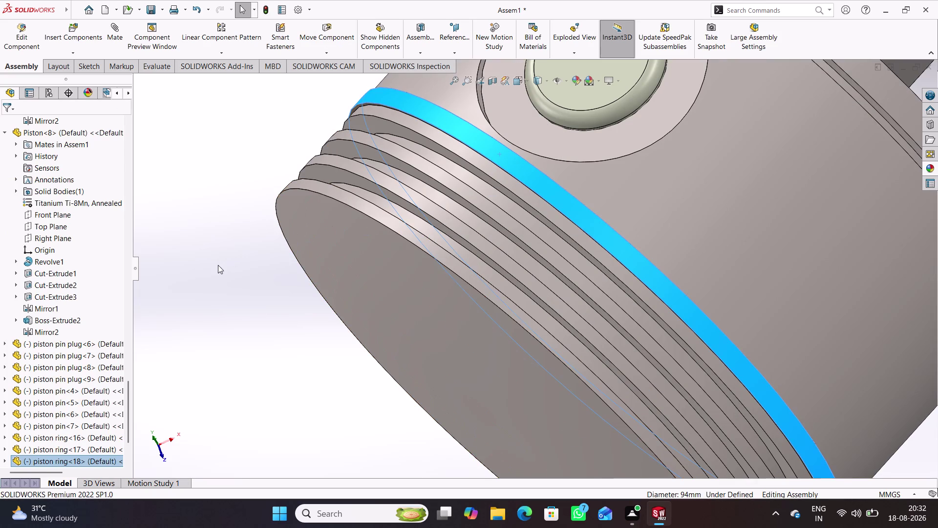
click(218, 264)
click(77, 51)
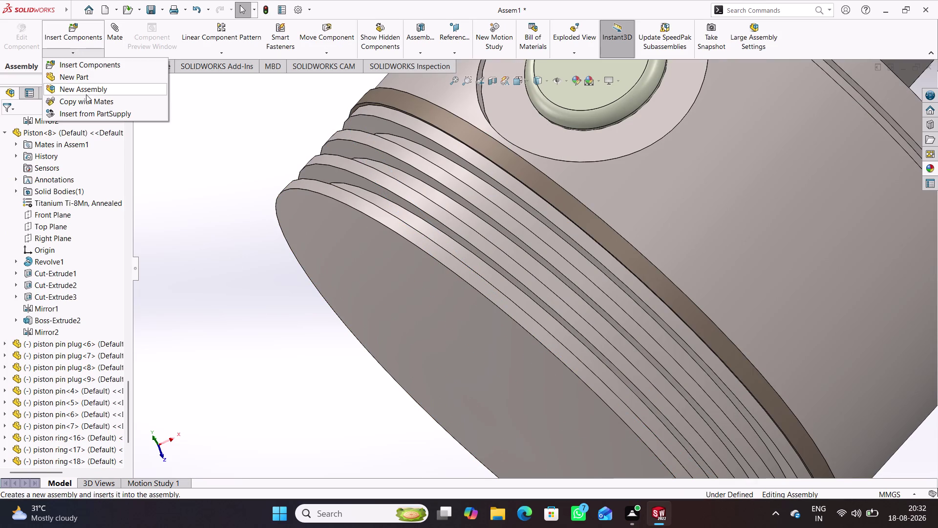
Start Copy with Mates on piston ring 18, pick a Piston<8> groove face, then cancel.
click(85, 98)
click(215, 187)
click(491, 143)
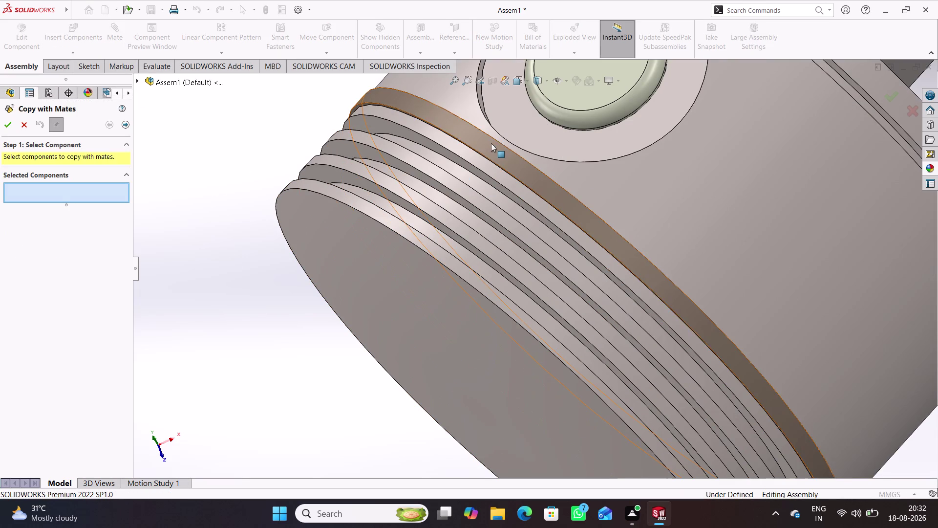
click(124, 121)
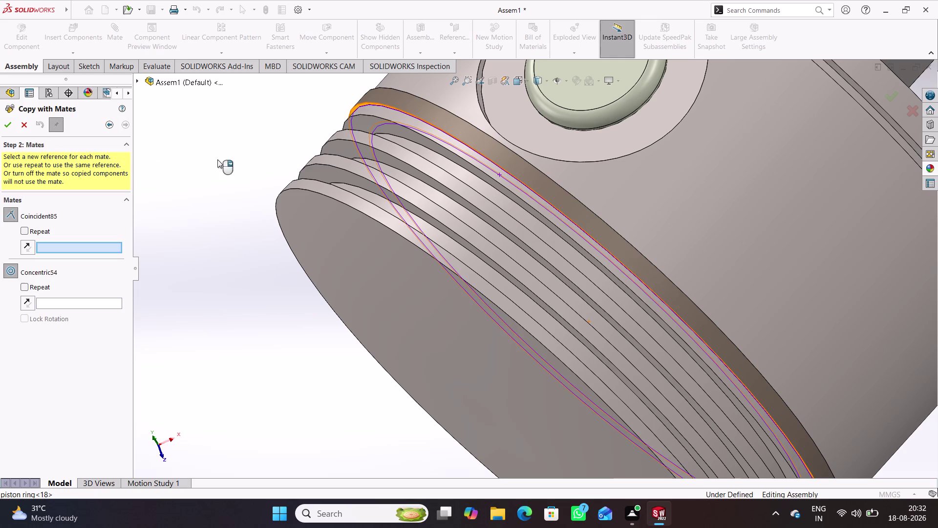
click(459, 169)
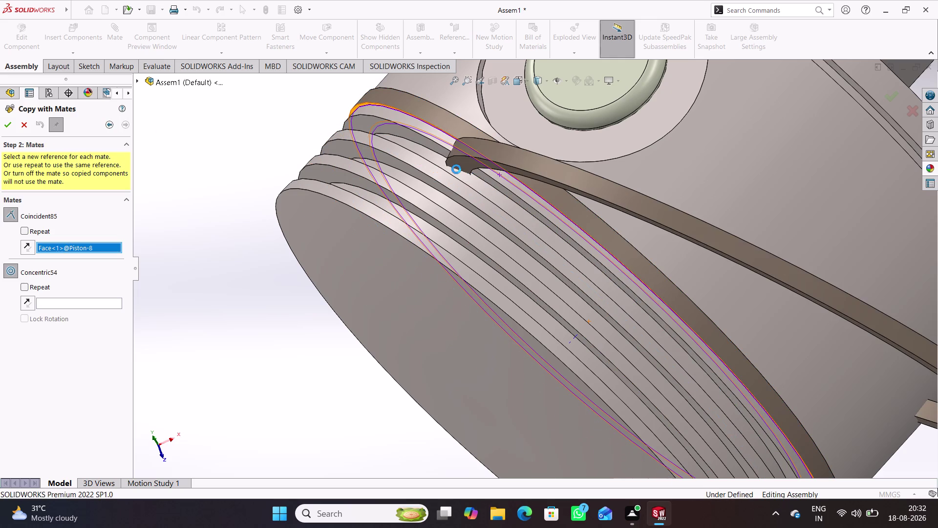
click(23, 130)
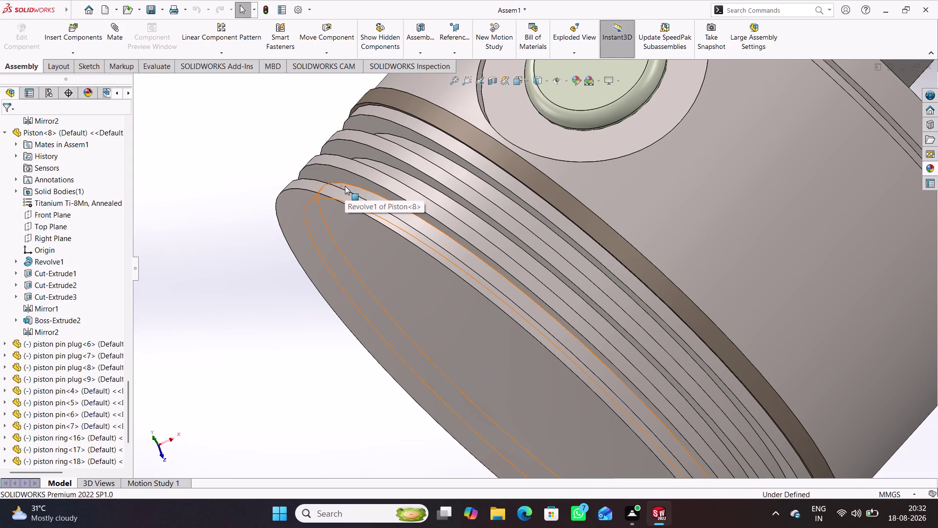
Turn the view to face Piston<7> and reopen the component insertion options.
scroll(up, 3)
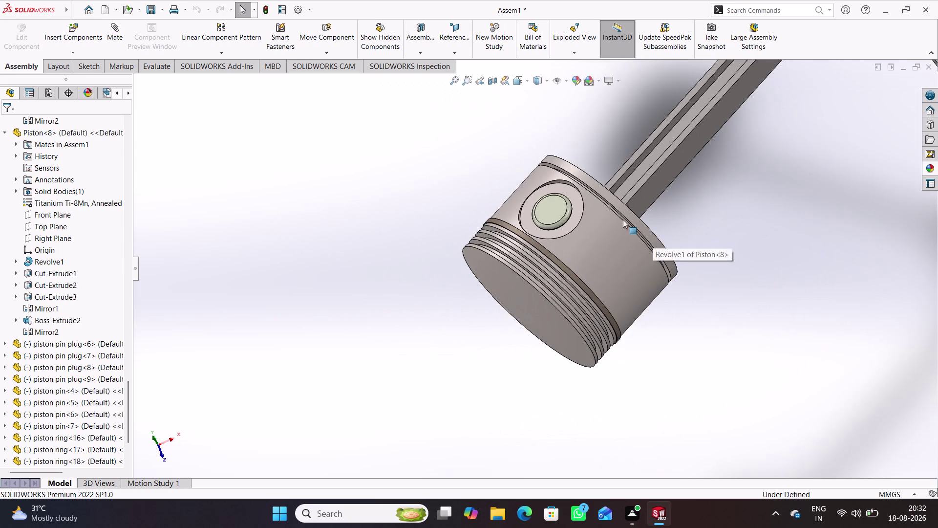
scroll(up, 3)
scroll(down, 3)
middle_drag(499, 297, 515, 258)
scroll(down, 3)
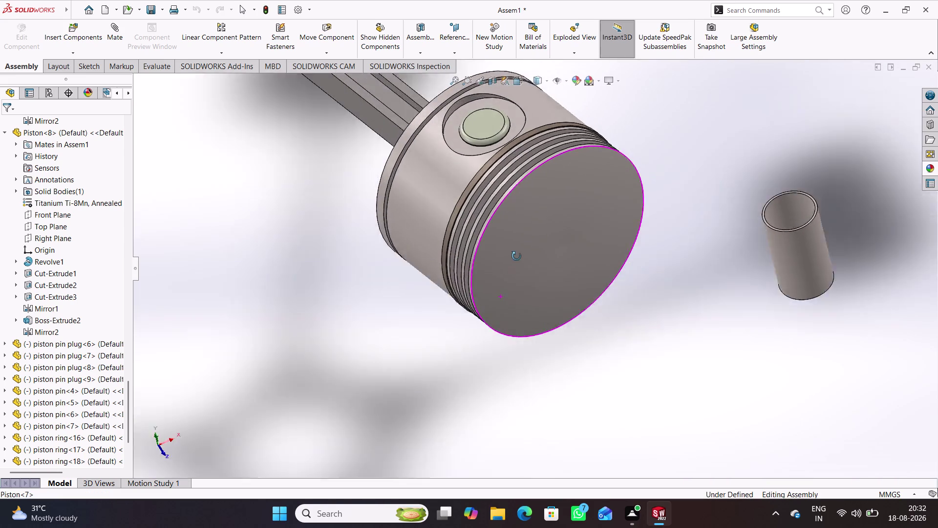
middle_drag(515, 258, 546, 260)
click(66, 54)
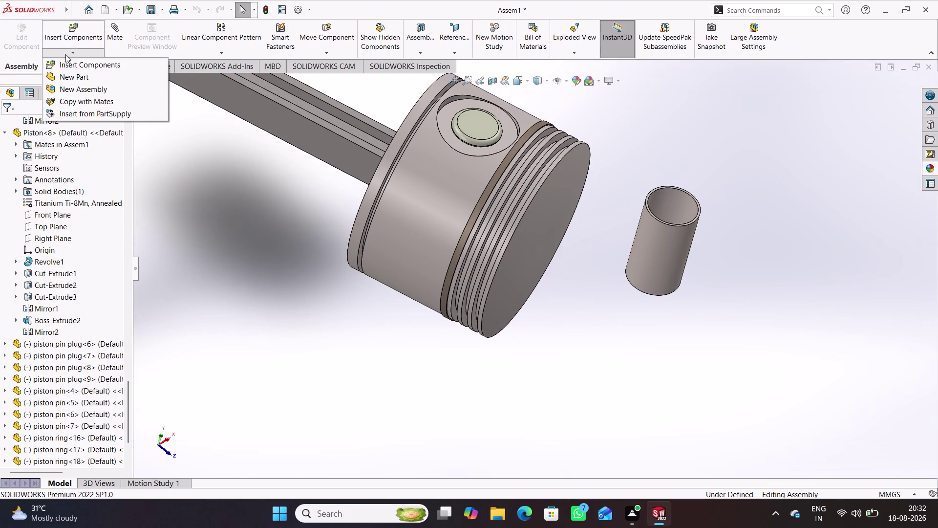
Copy piston ring 19 with mates, reassigning concentric and coincident faces to Piston<7>'s groove.
click(75, 103)
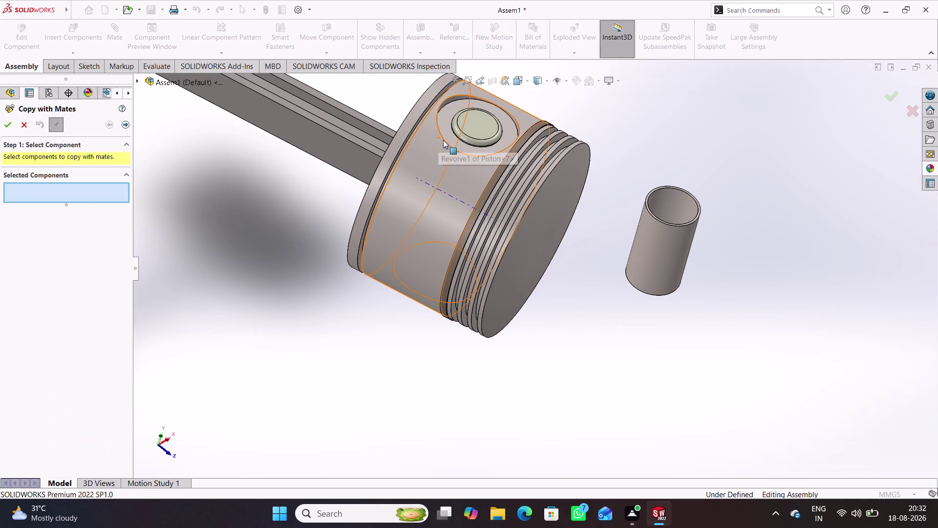
click(498, 174)
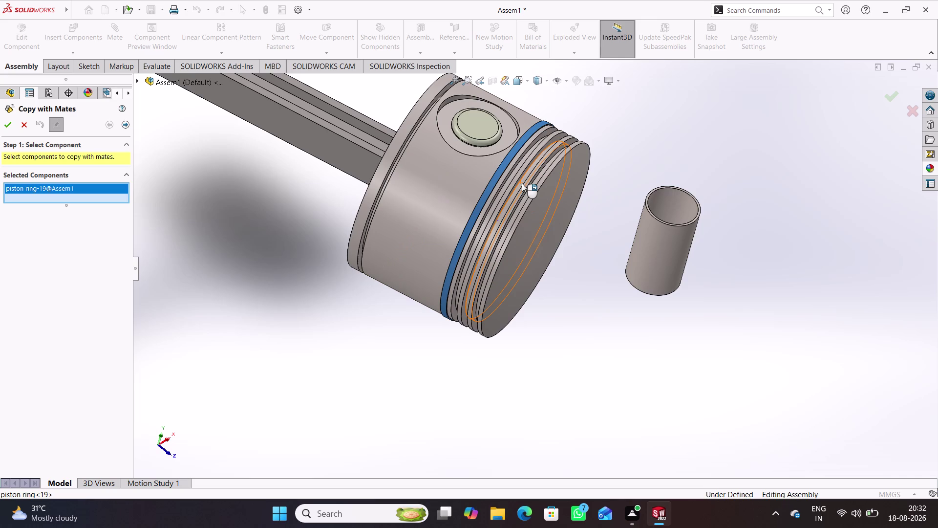
scroll(down, 3)
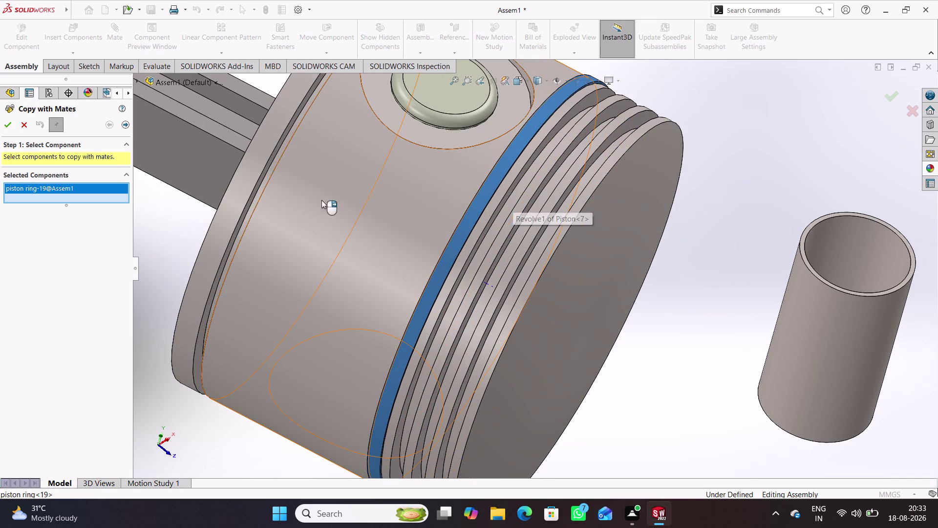
click(127, 125)
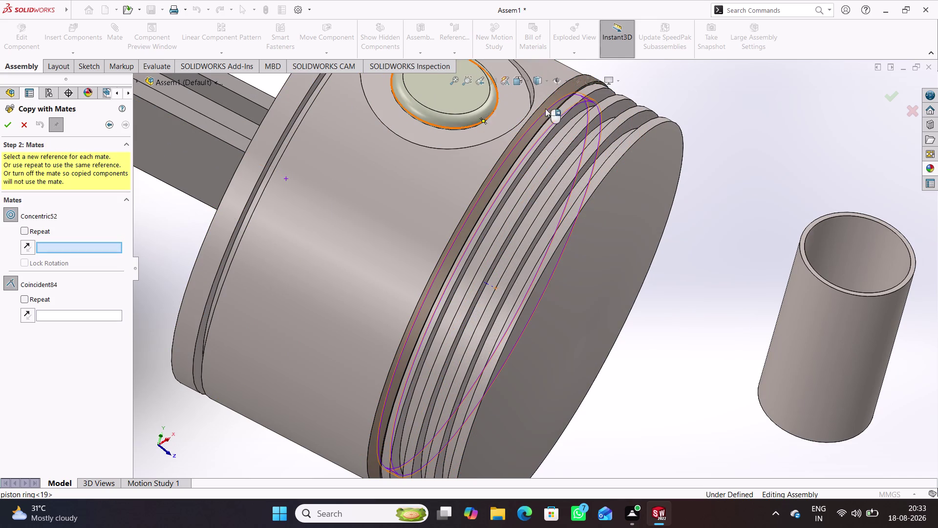
middle_drag(554, 164, 562, 193)
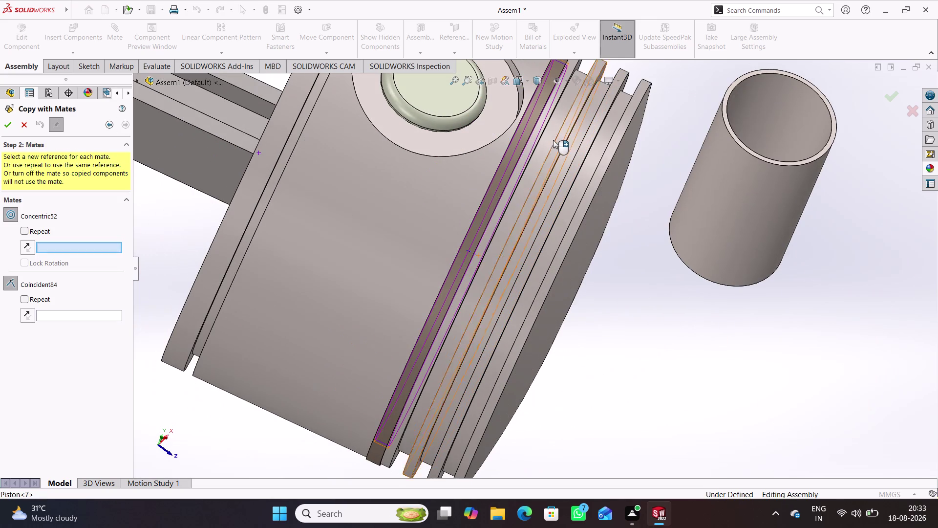
click(548, 132)
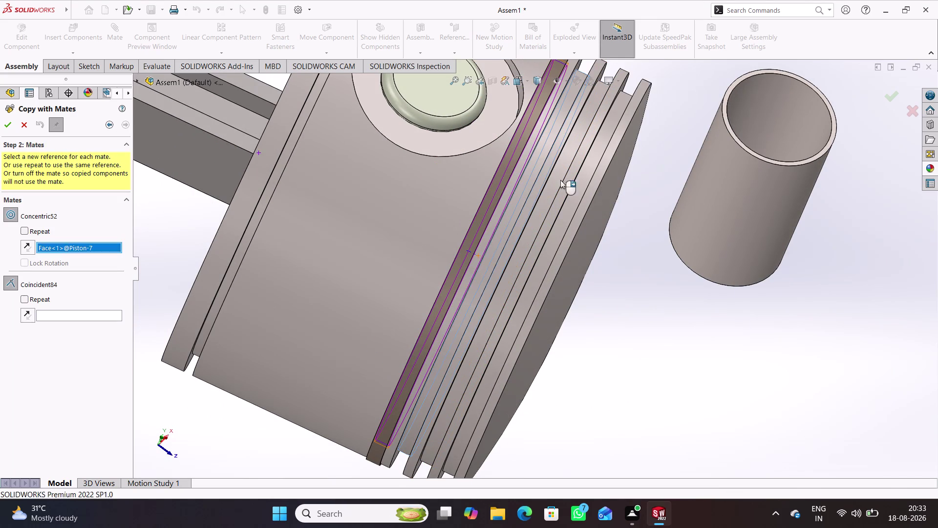
middle_drag(691, 219, 683, 230)
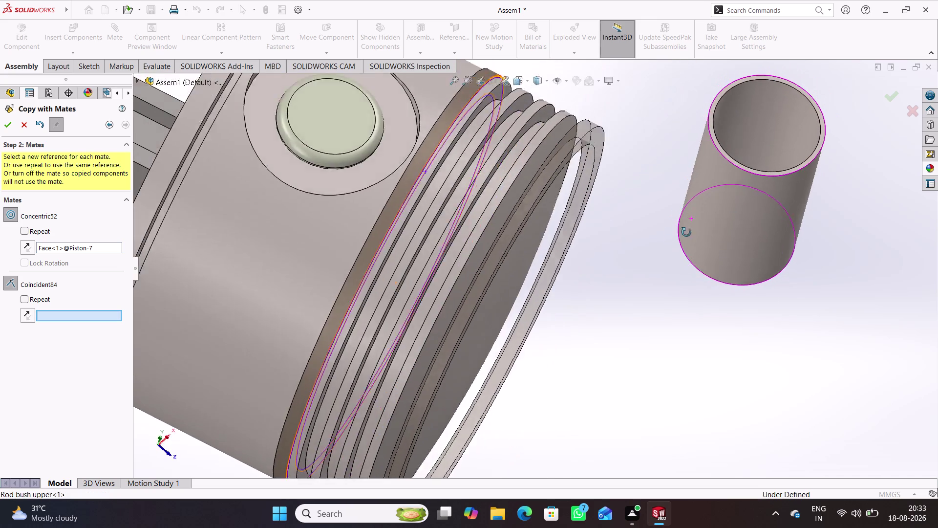
middle_drag(682, 230, 693, 236)
middle_drag(622, 123, 636, 145)
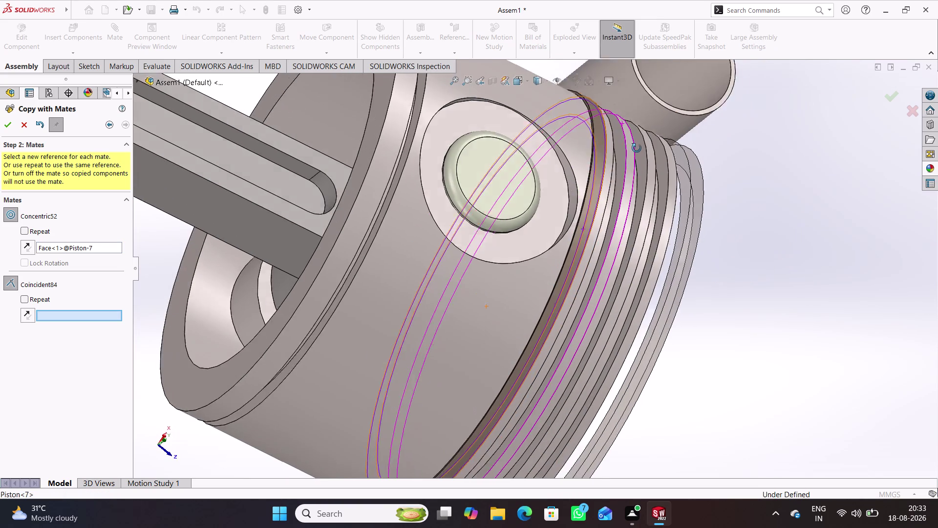
middle_drag(635, 145, 637, 153)
click(623, 143)
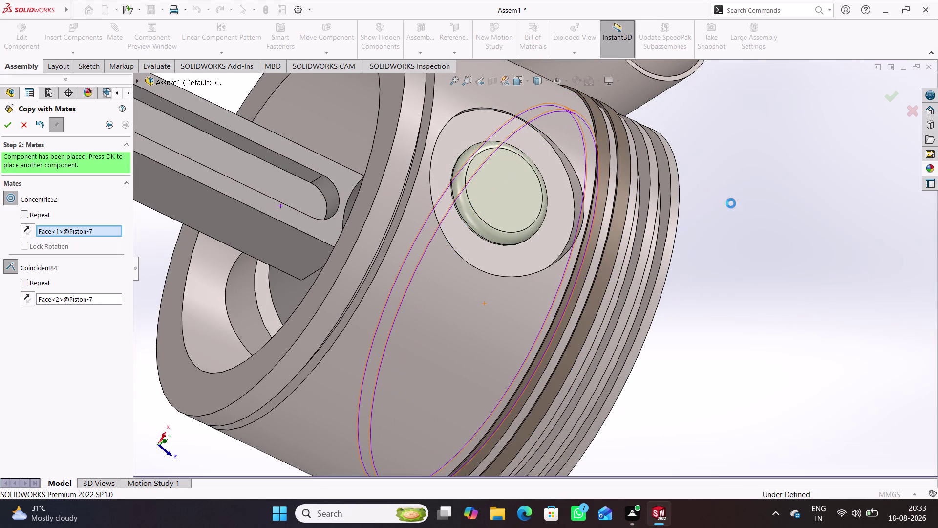
click(13, 125)
Place two more ring copies on Piston<7> with new concentric and coincident groove references.
middle_drag(679, 313, 673, 311)
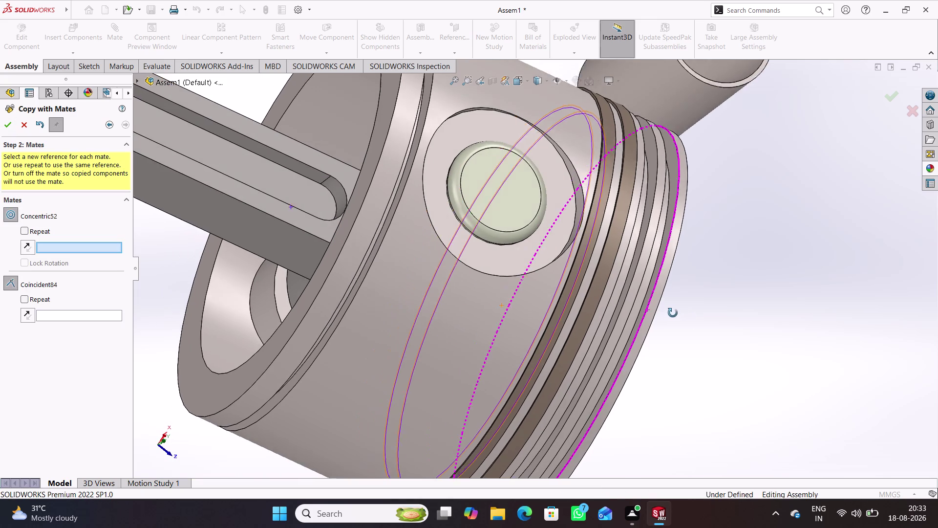
middle_drag(674, 312, 672, 320)
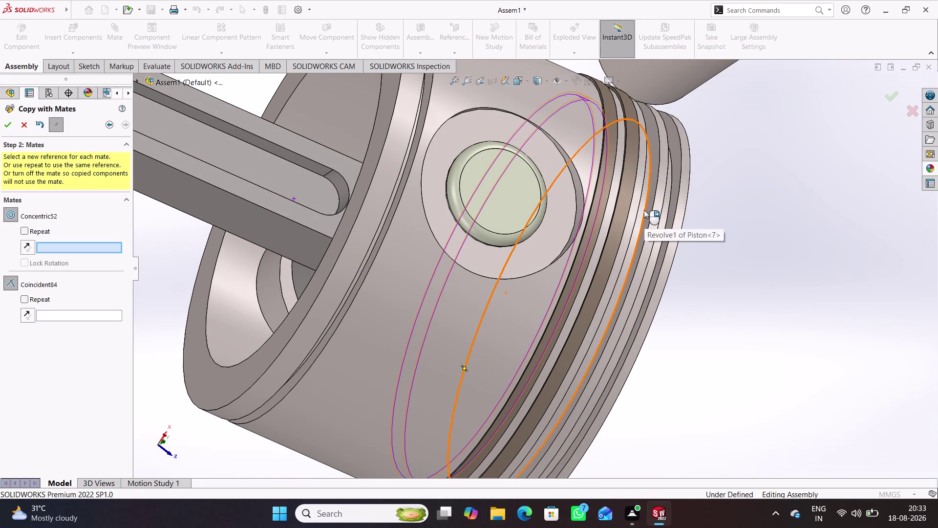
middle_drag(666, 229, 640, 247)
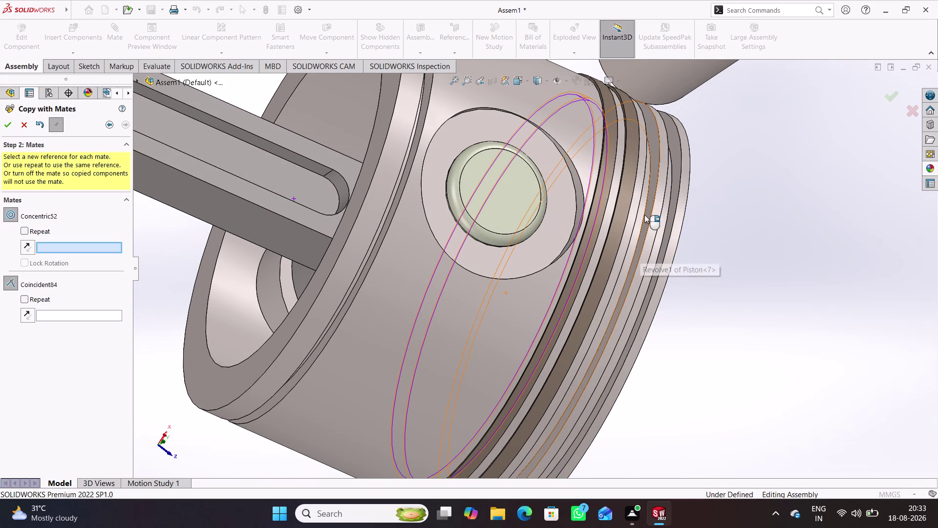
click(642, 201)
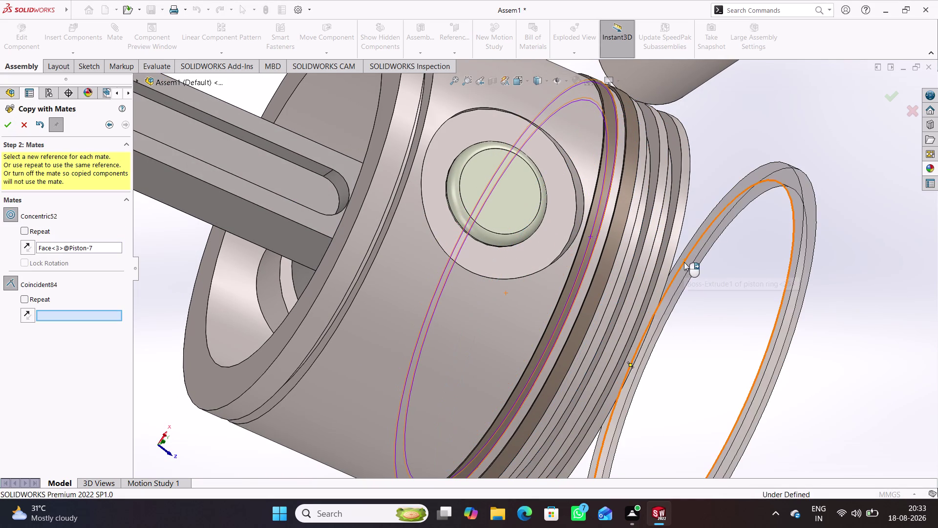
middle_drag(726, 182, 719, 231)
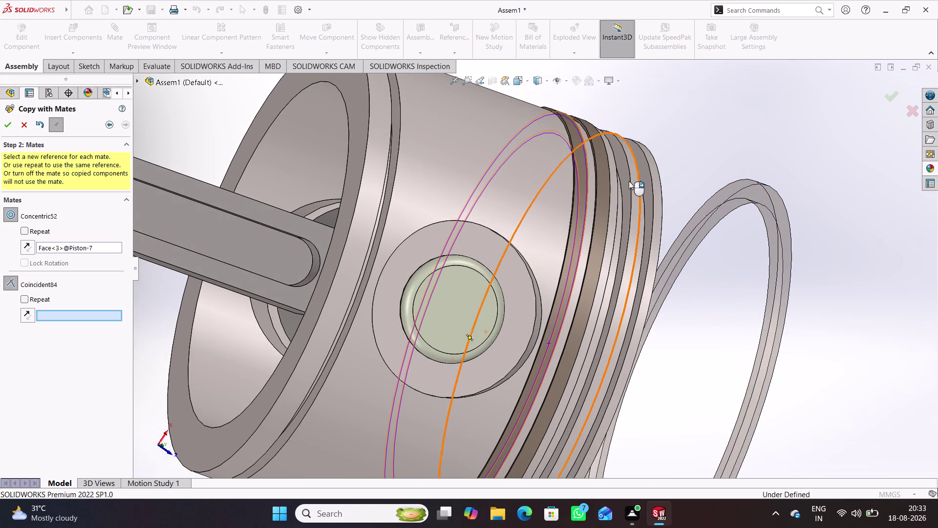
click(626, 176)
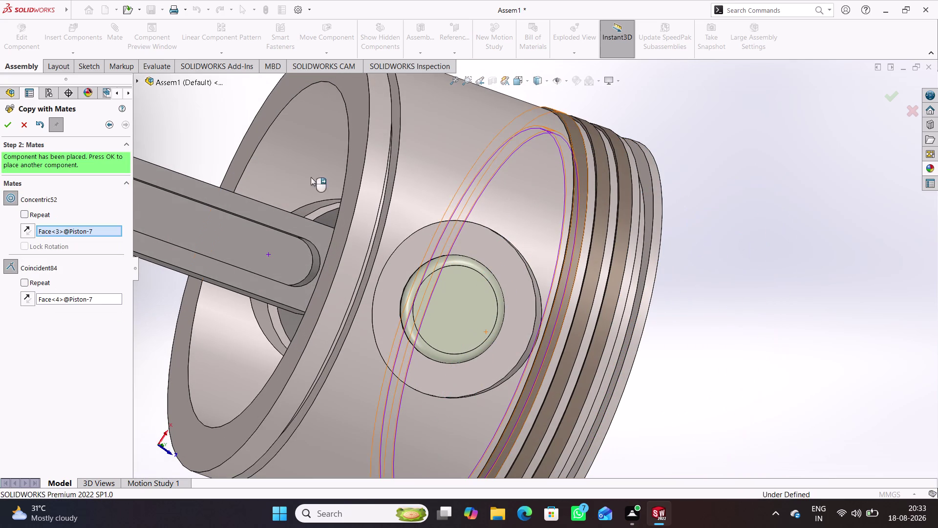
click(8, 126)
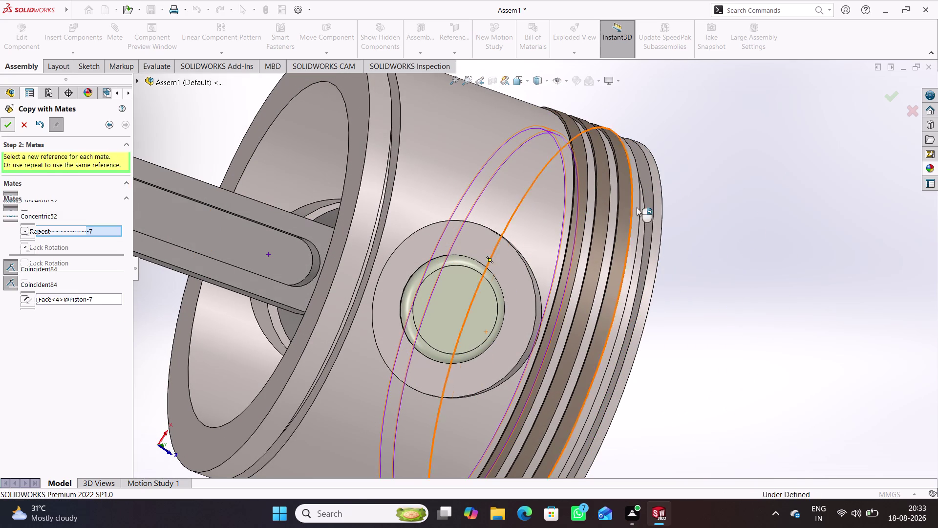
click(644, 219)
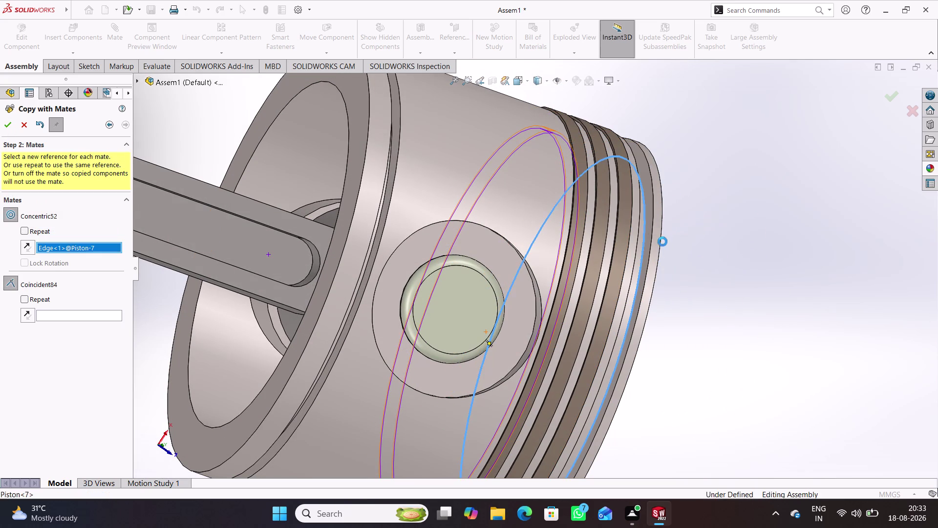
click(651, 201)
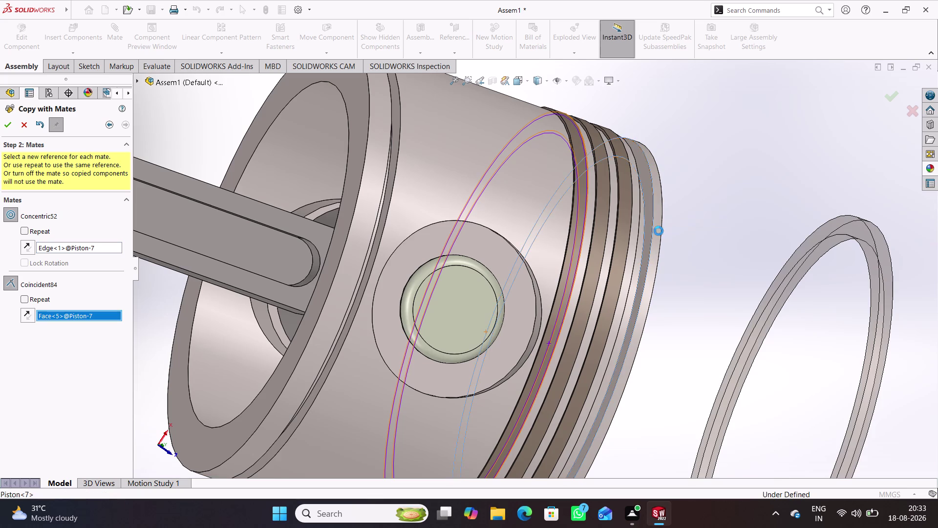
click(11, 124)
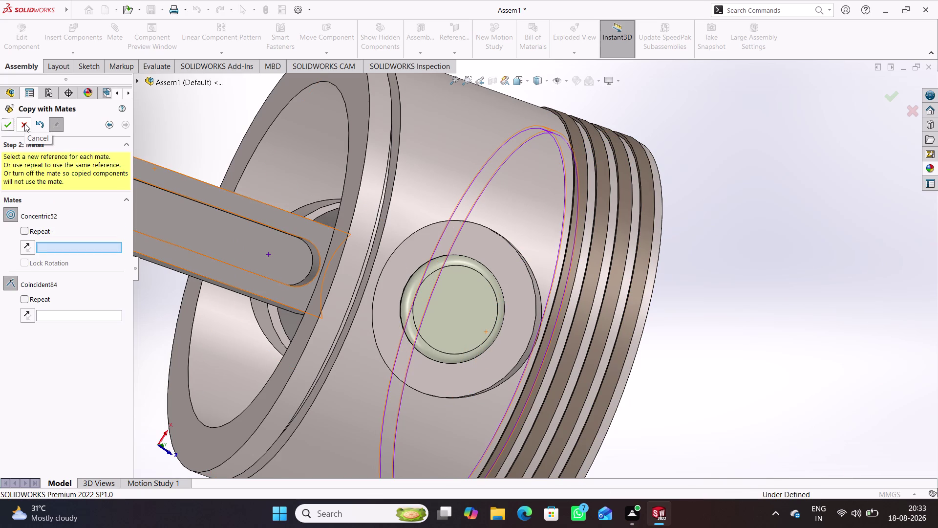
Return to Step 1, clear the chosen ring via Clear Selections, and orbit out to other pistons.
click(107, 124)
right_click(85, 194)
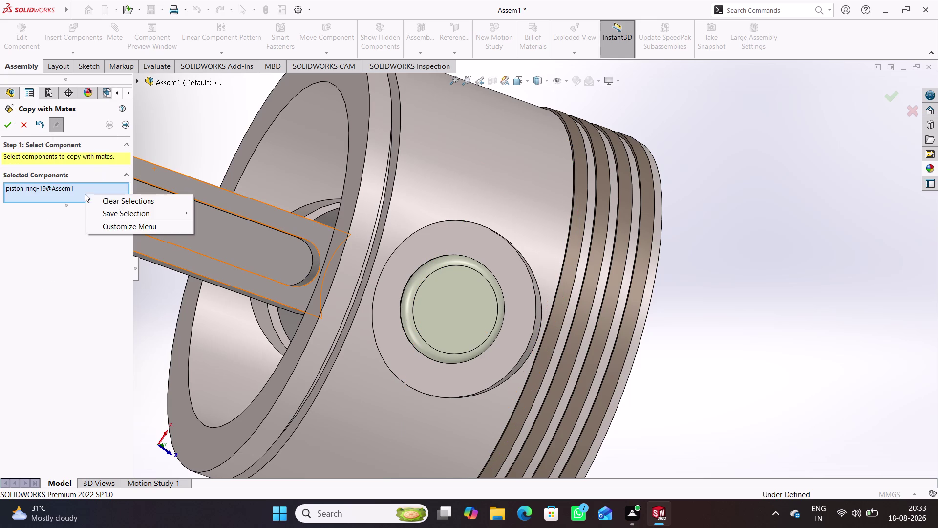
click(122, 206)
middle_drag(405, 315, 373, 317)
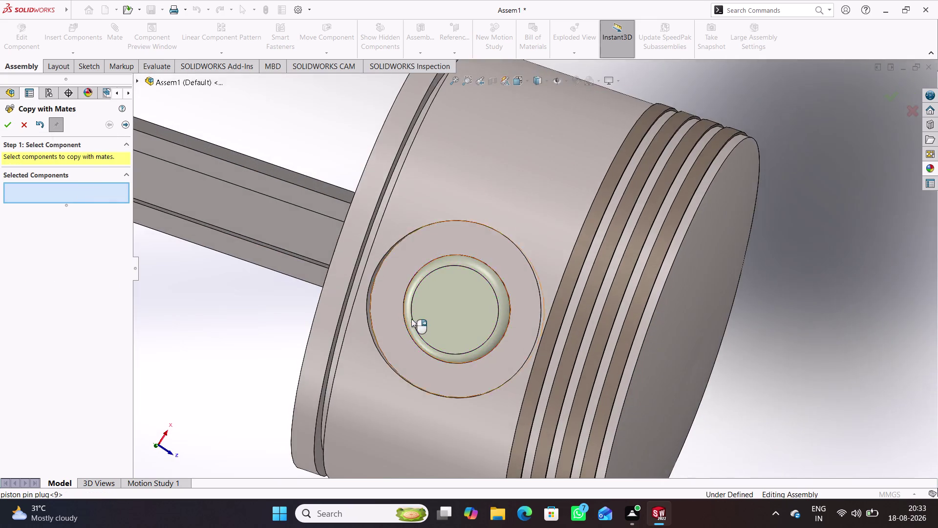
scroll(up, 3)
scroll(up, 3)
middle_drag(325, 376, 313, 301)
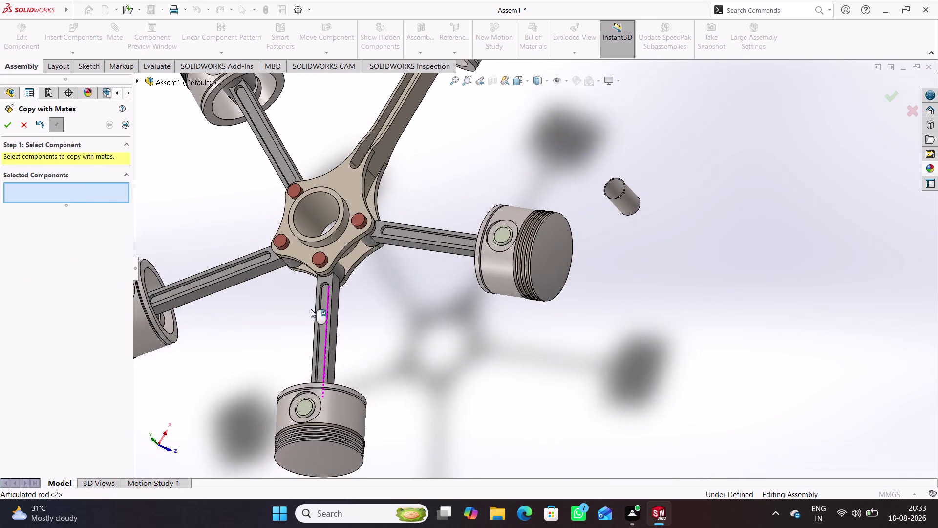
scroll(down, 3)
Select piston ring-18 to copy, go to Step 2, and orbit to Piston-8's grooves.
middle_drag(356, 445, 331, 455)
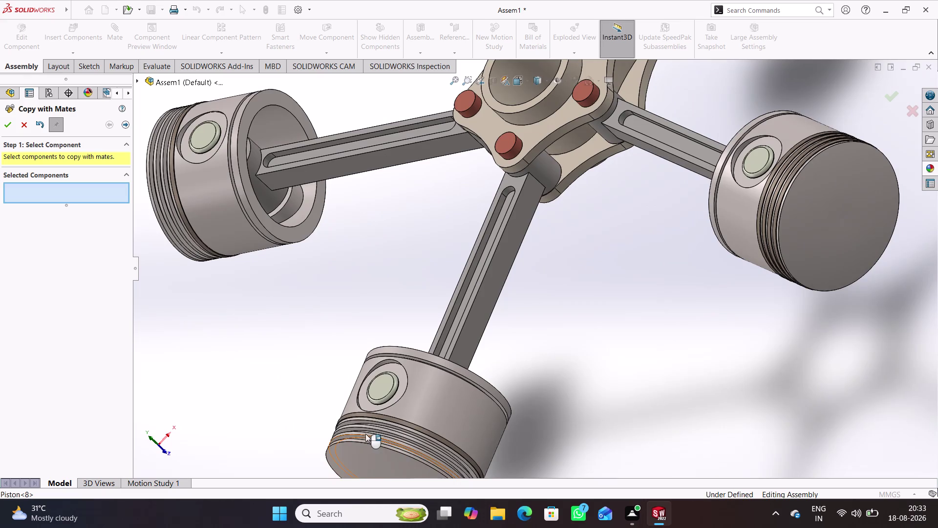
scroll(down, 3)
click(439, 393)
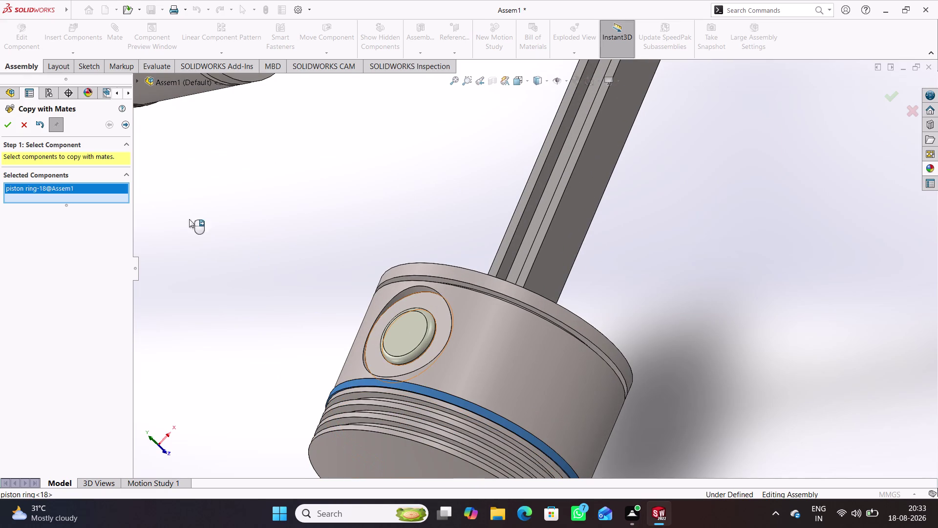
click(125, 125)
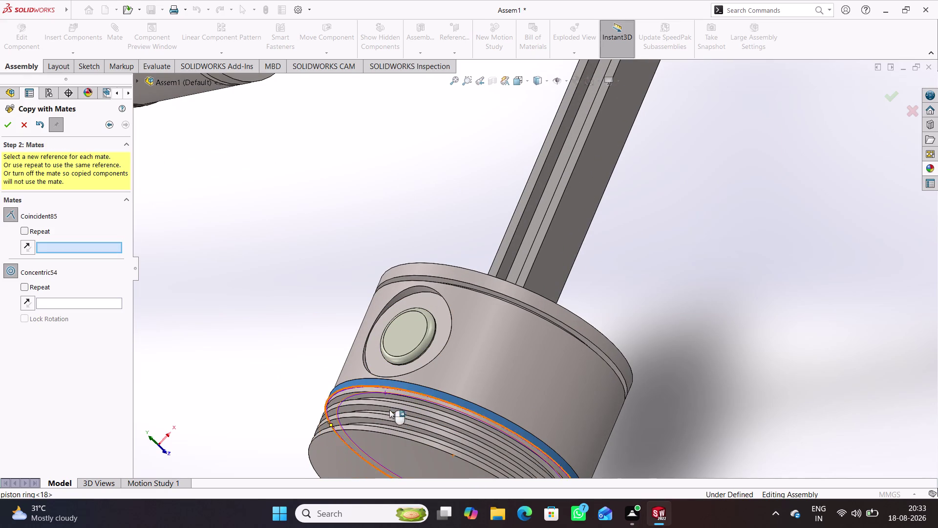
middle_drag(433, 411, 406, 391)
scroll(up, 3)
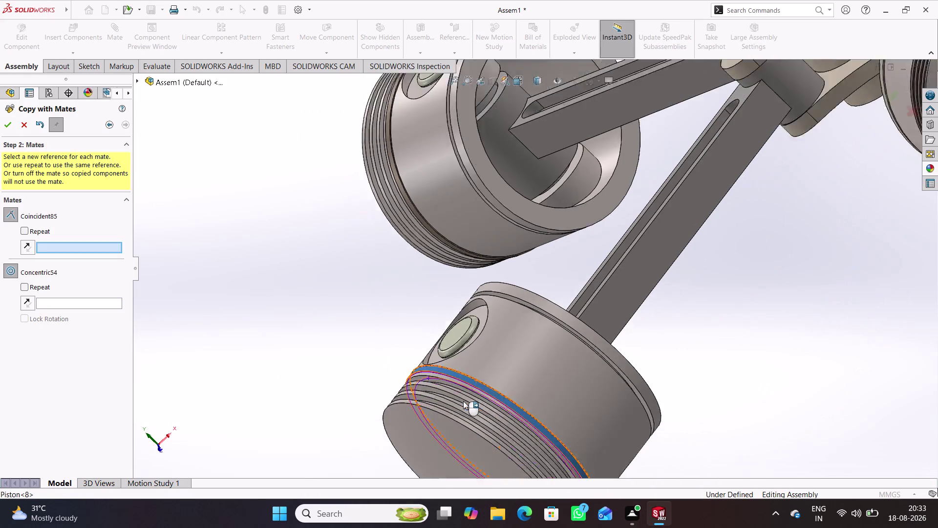
scroll(up, 3)
scroll(down, 3)
middle_drag(542, 357, 547, 429)
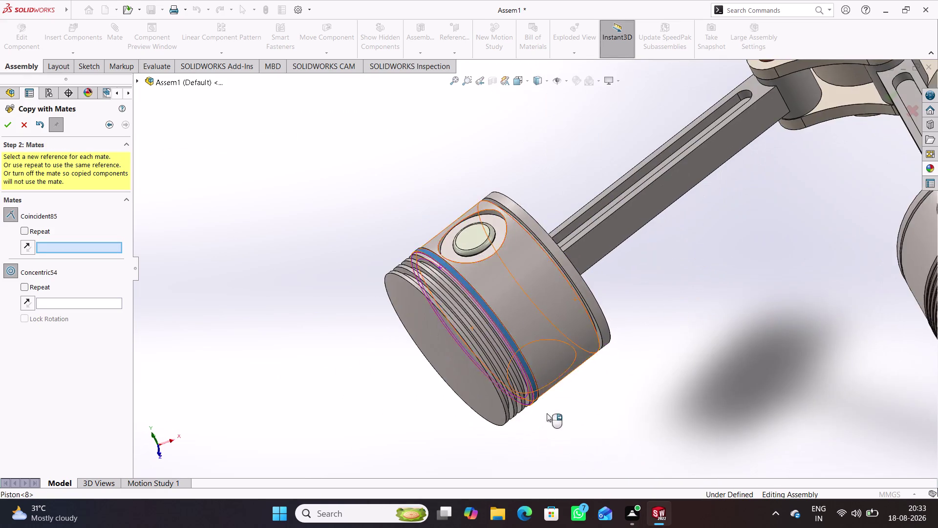
scroll(down, 3)
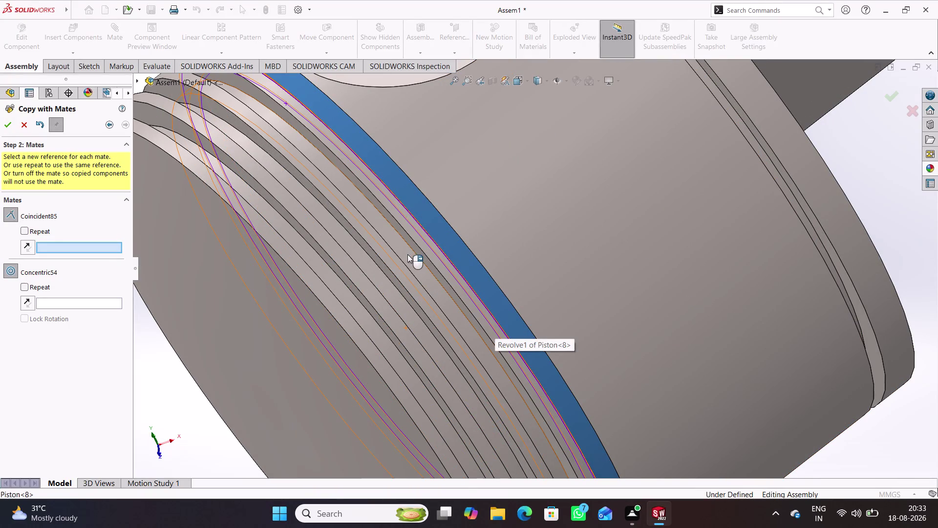
Pick a Piston-8 groove face for Coincident85, then cancel after the mate conflict.
click(407, 254)
scroll(up, 3)
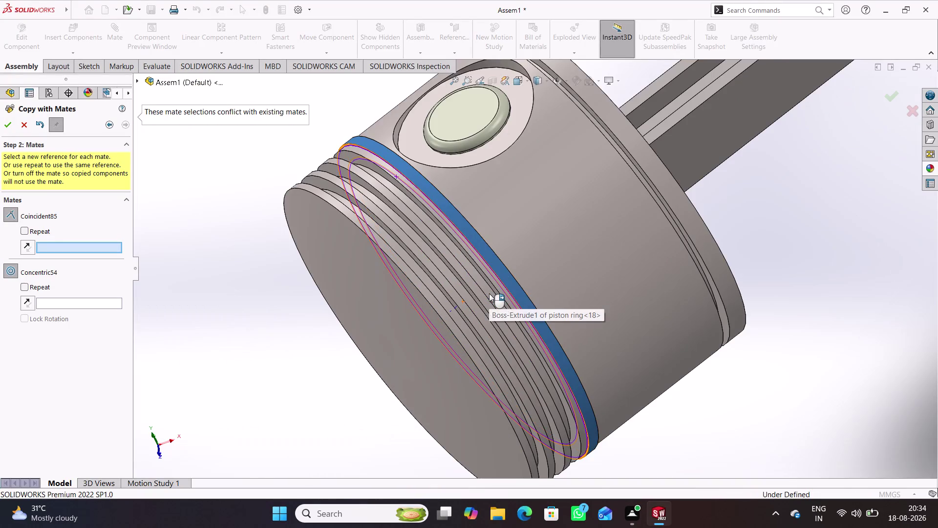
scroll(up, 3)
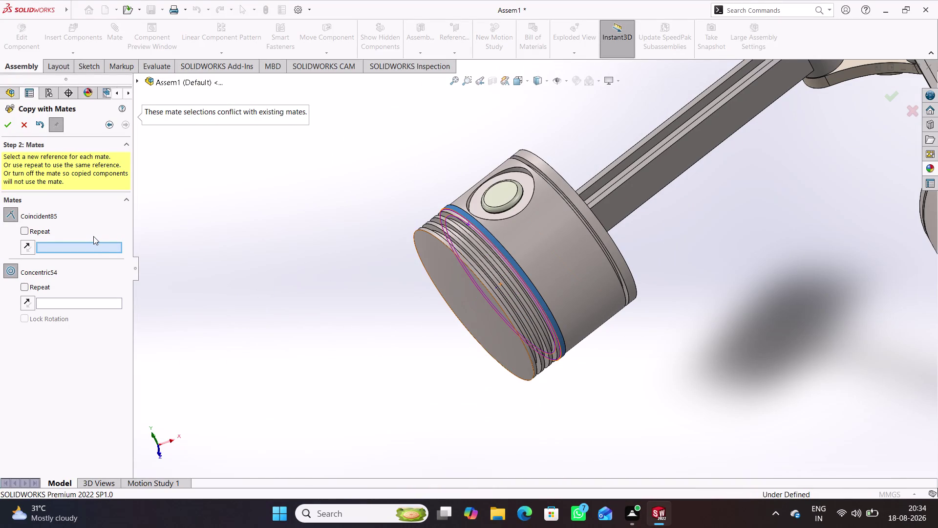
click(38, 123)
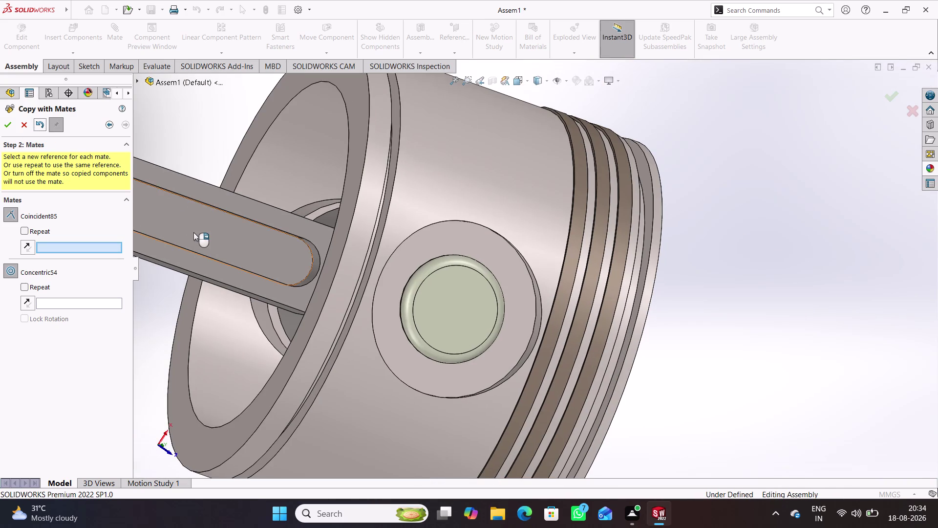
scroll(up, 3)
click(26, 126)
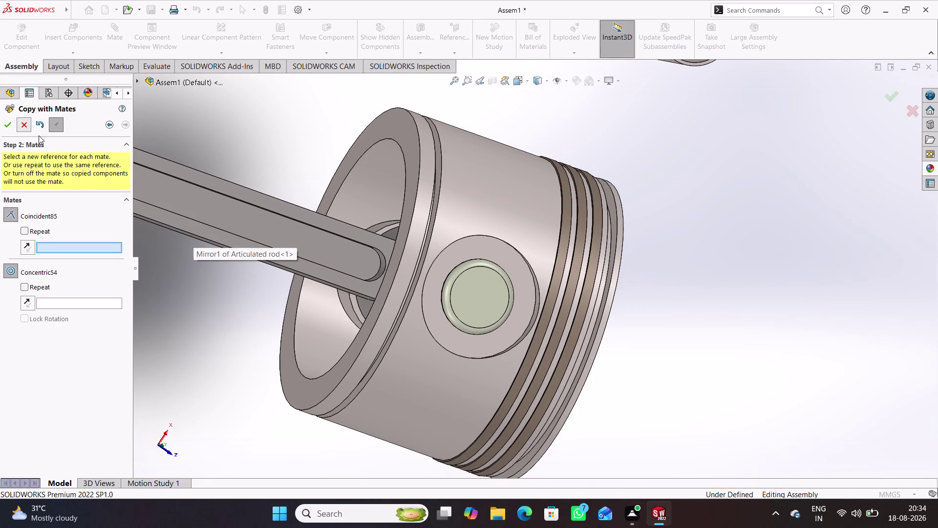
middle_drag(265, 305, 227, 286)
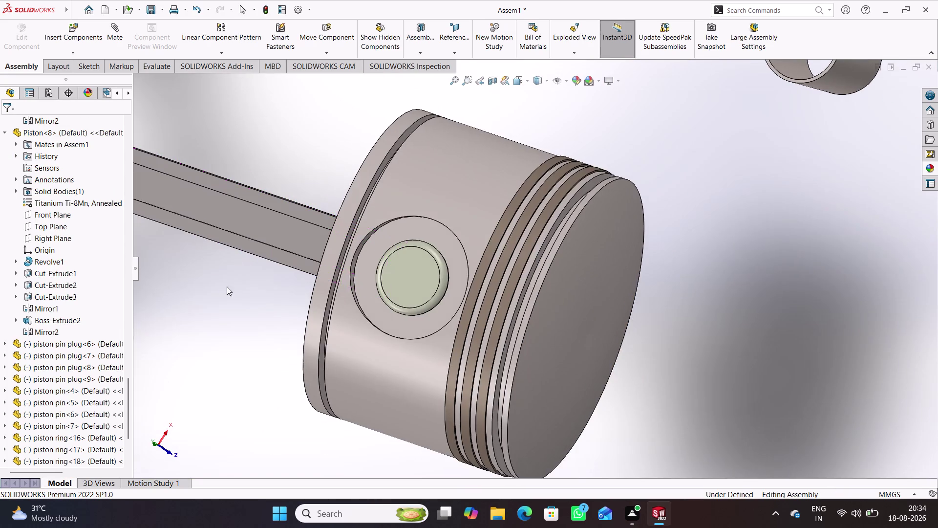
Orbit out to view the whole radial engine and open the Insert Components dropdown.
scroll(up, 3)
middle_drag(591, 237, 532, 294)
scroll(up, 3)
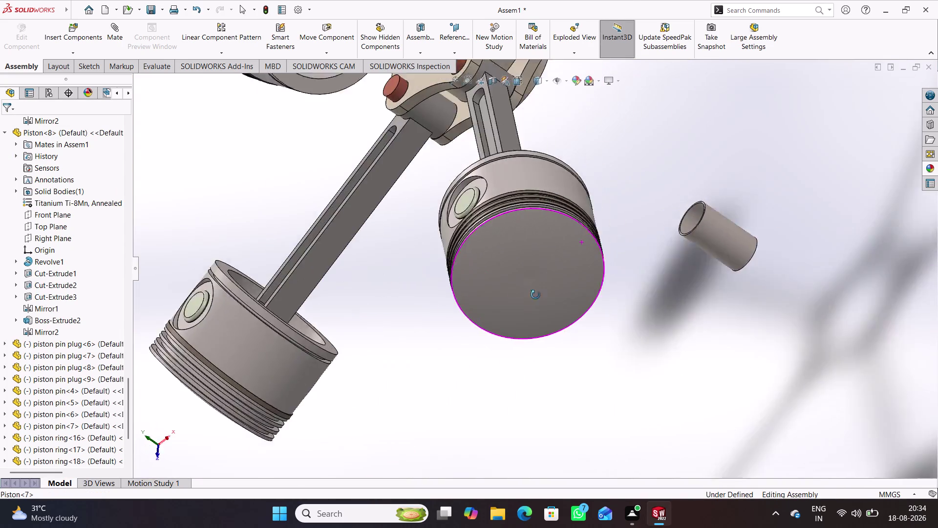
middle_drag(532, 294, 532, 264)
scroll(up, 3)
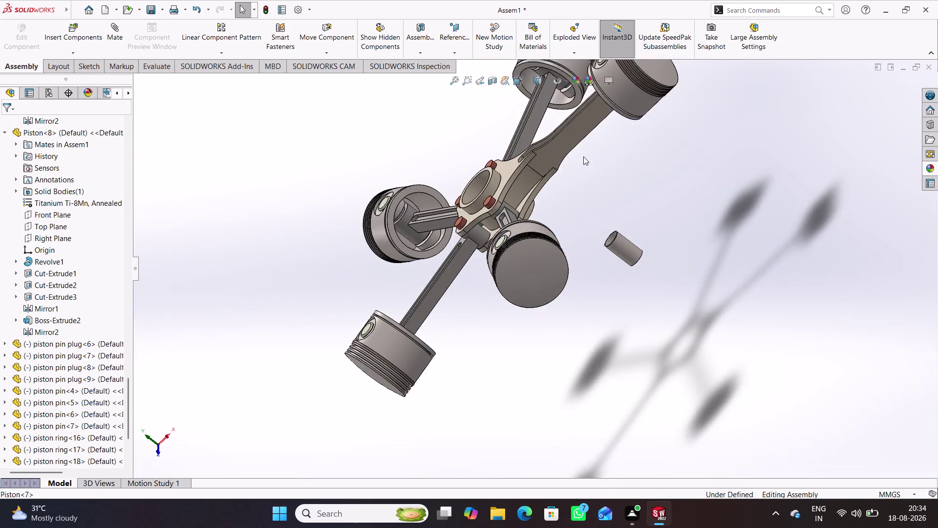
scroll(up, 3)
middle_drag(606, 141, 607, 146)
scroll(down, 3)
middle_drag(571, 167, 663, 103)
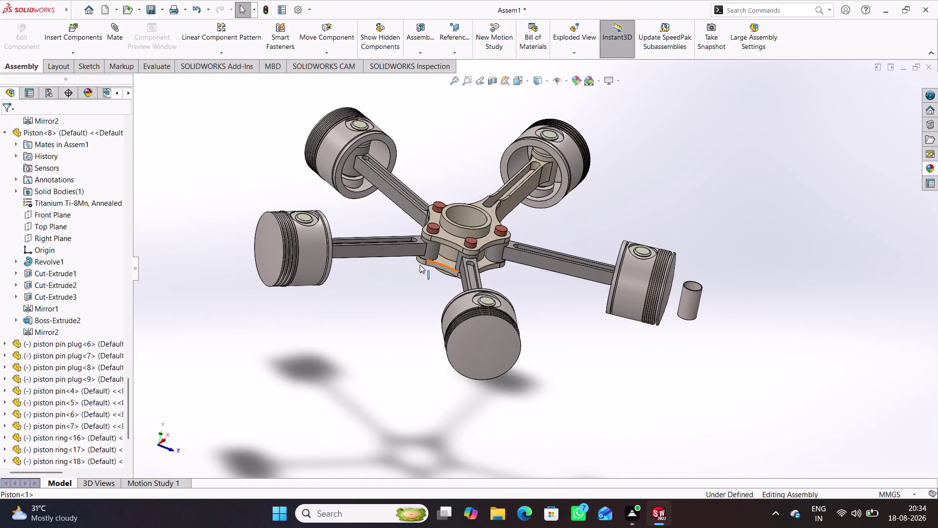
scroll(down, 3)
scroll(down, 3)
click(78, 51)
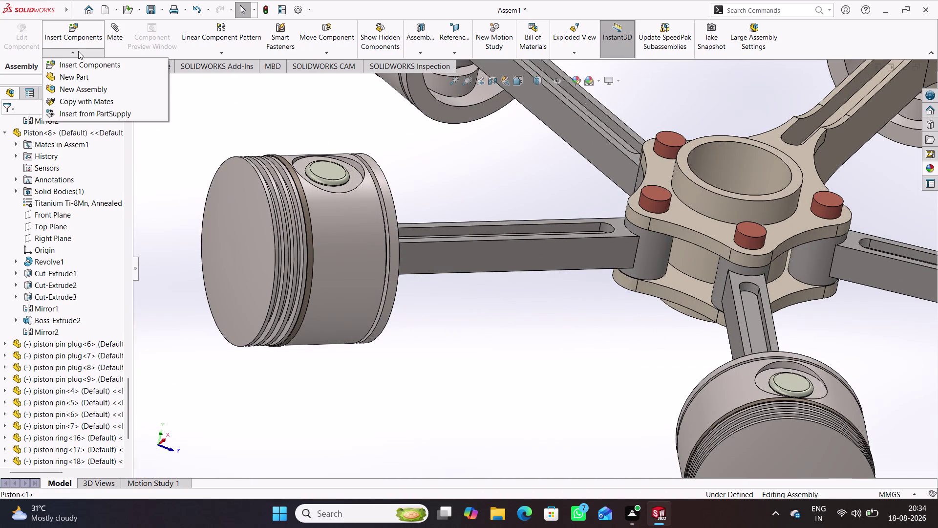
Copy piston ring-17 with mates and seat the first copy in a Piston<6> groove.
click(85, 100)
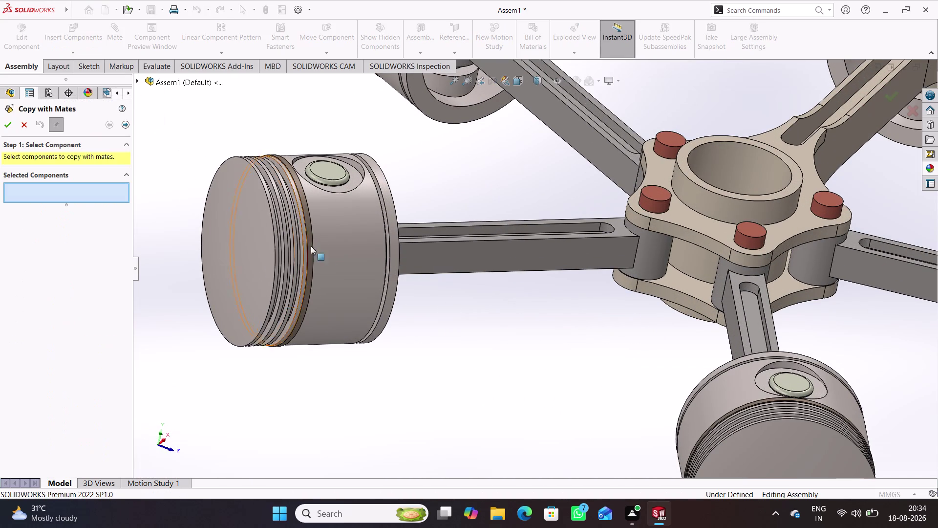
click(309, 221)
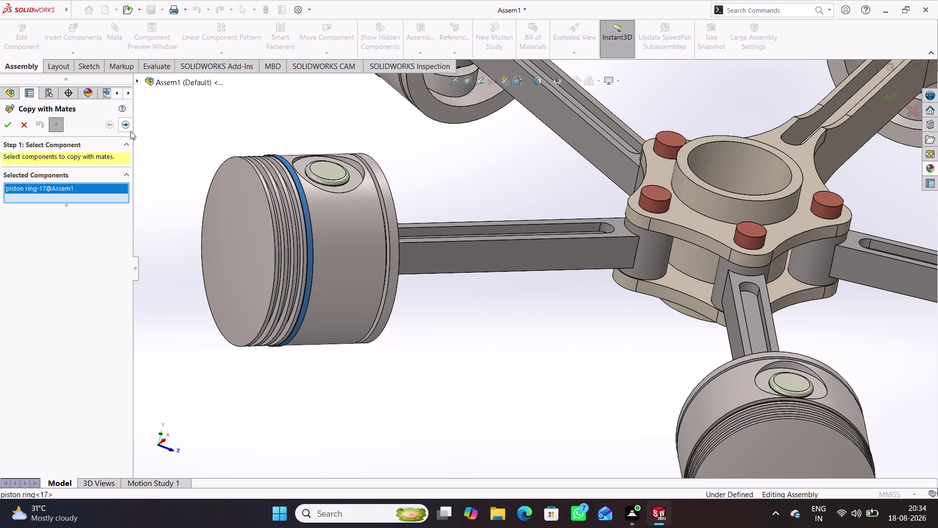
click(125, 127)
scroll(down, 3)
middle_drag(312, 247, 300, 253)
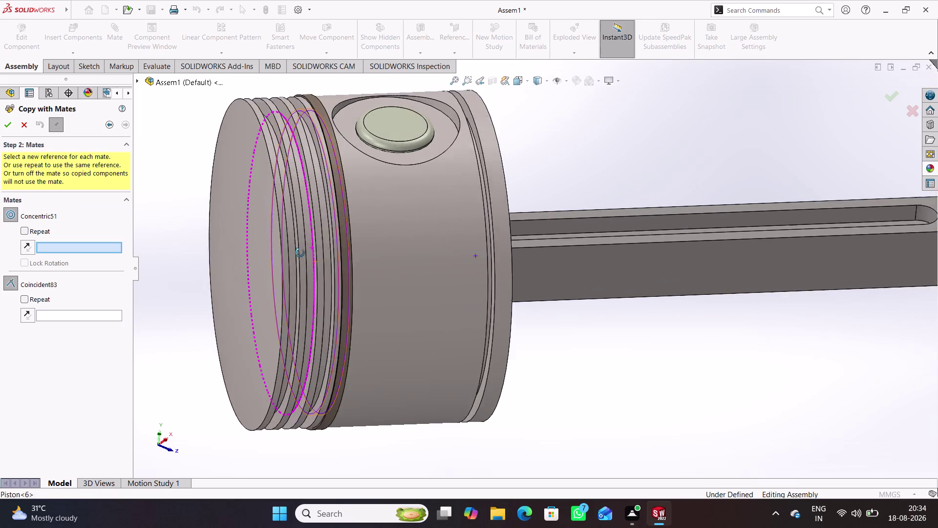
middle_drag(300, 253, 292, 260)
scroll(down, 3)
click(320, 134)
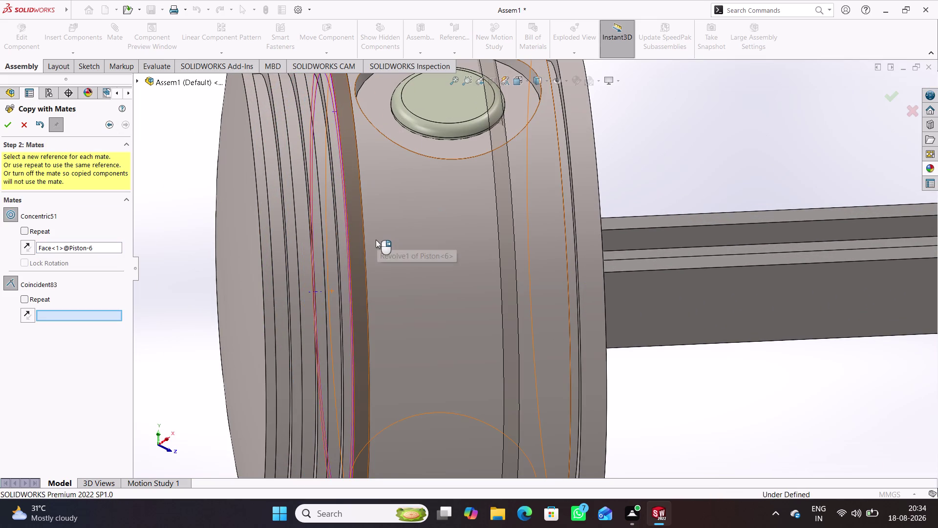
middle_drag(372, 244, 347, 249)
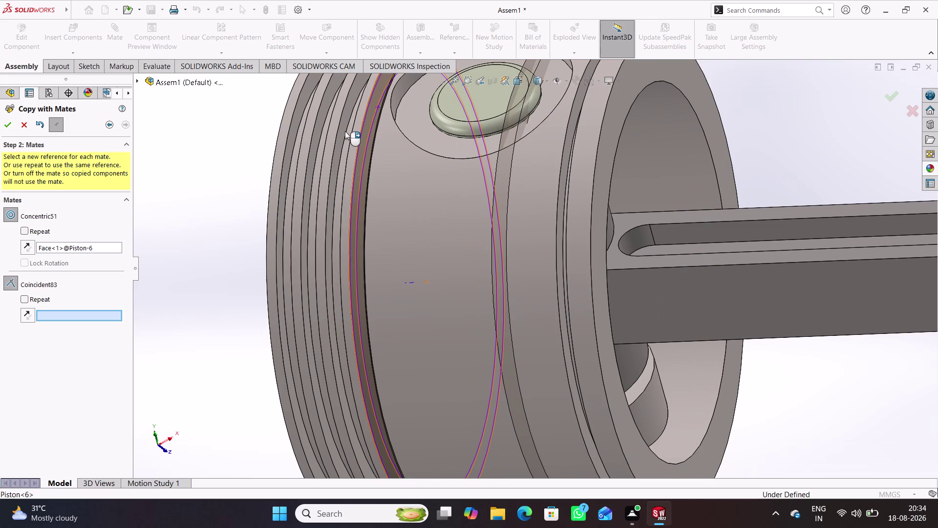
click(344, 129)
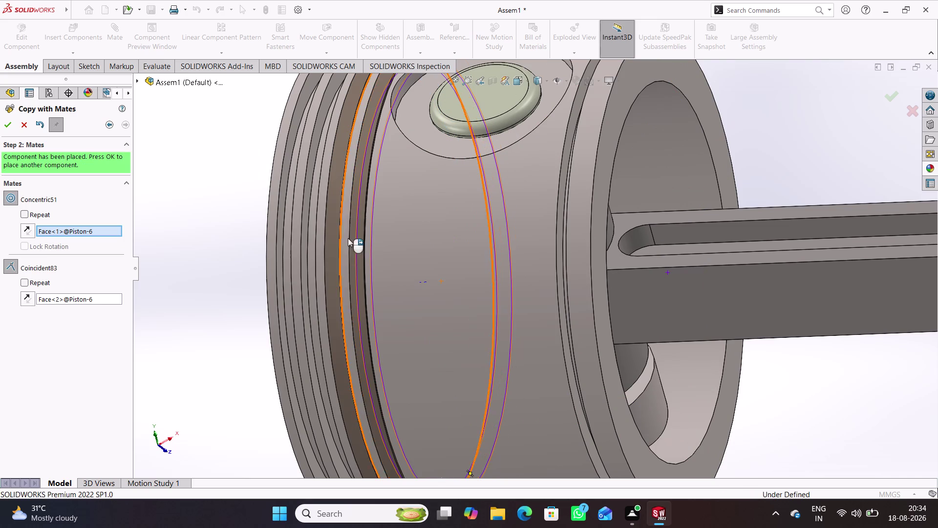
click(9, 127)
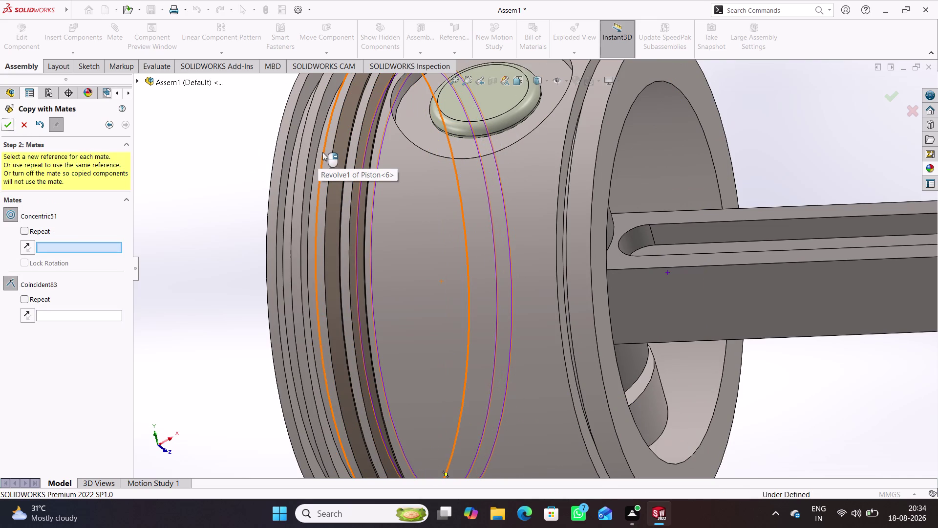
Seat a second ring copy concentric and coincident in the next Piston<6> groove.
middle_drag(322, 153, 332, 158)
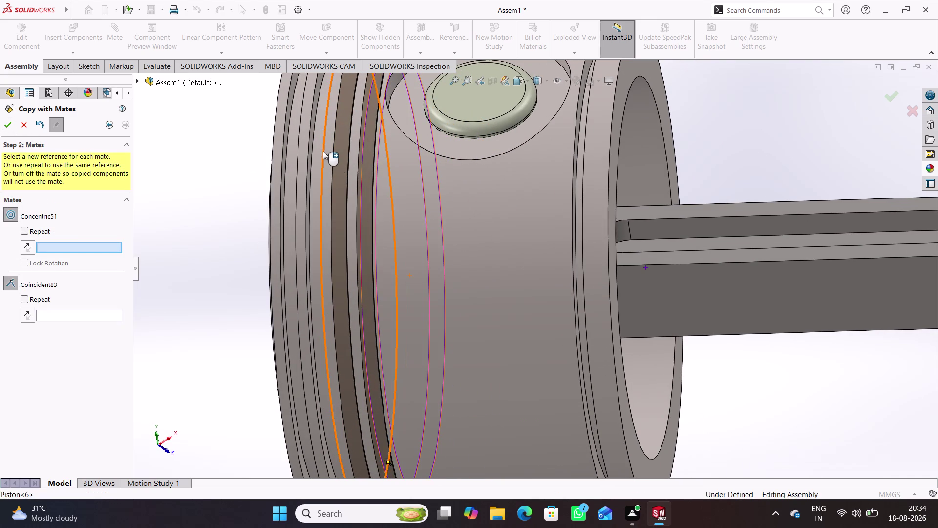
click(317, 146)
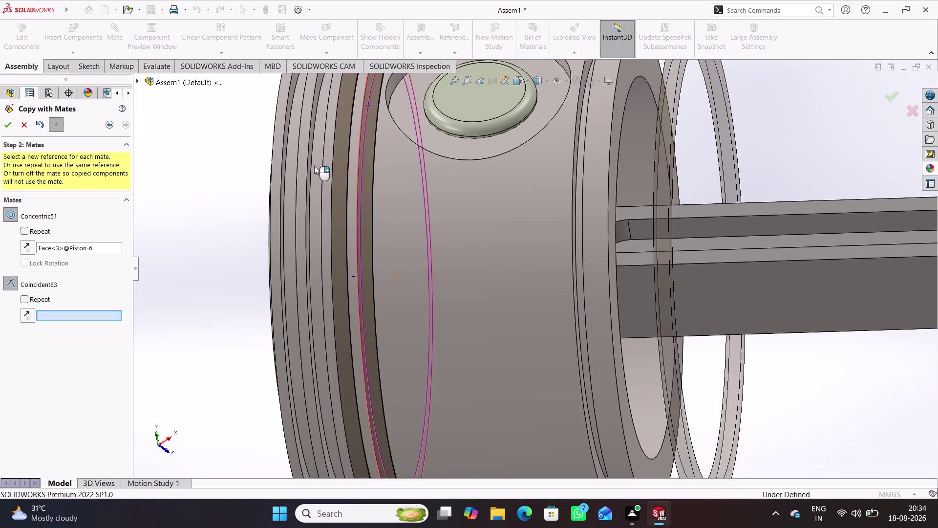
click(310, 149)
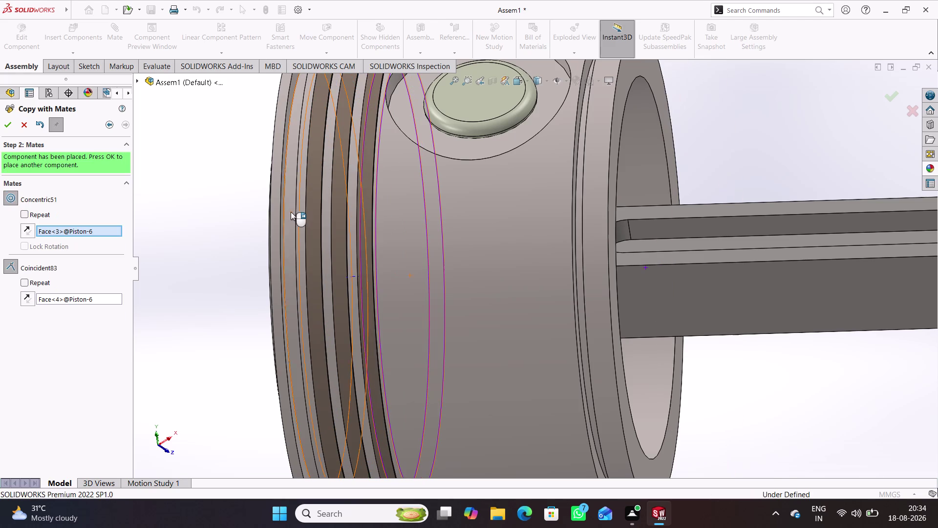
click(8, 122)
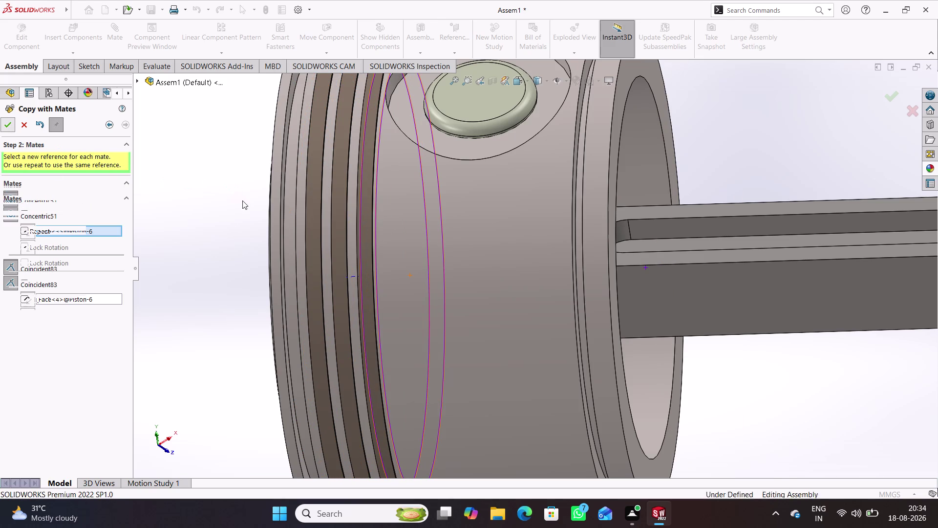
Seat a third ring copy in the remaining groove and finish Copy with Mates.
middle_drag(215, 206, 232, 211)
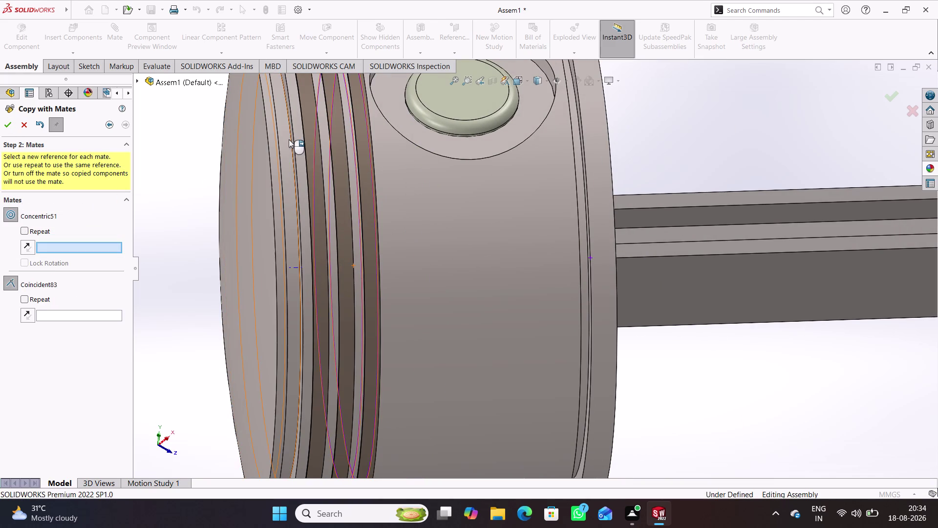
click(289, 138)
middle_drag(326, 219, 319, 225)
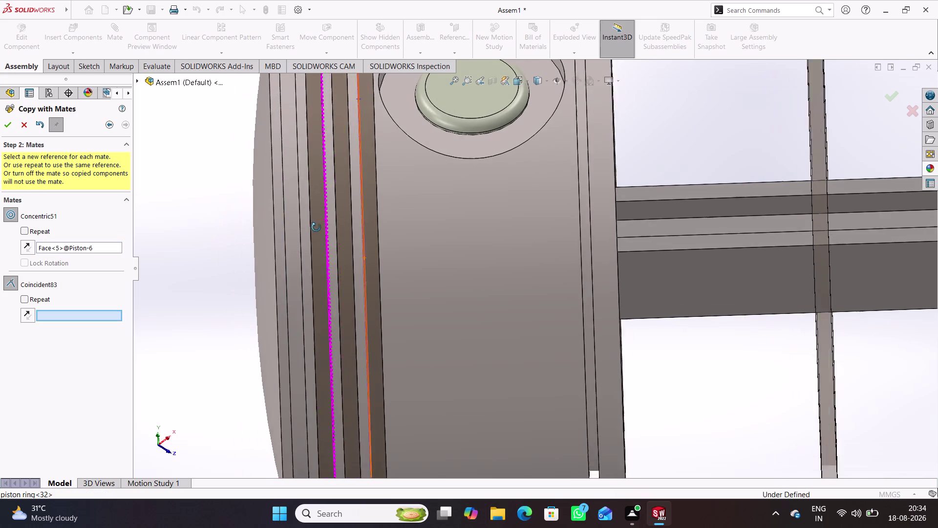
middle_drag(318, 224, 304, 248)
click(290, 165)
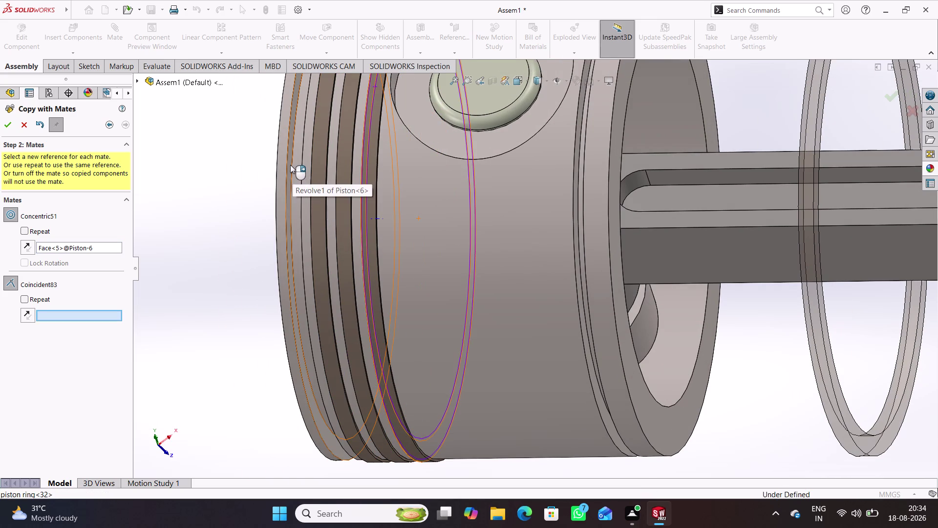
click(8, 121)
click(24, 125)
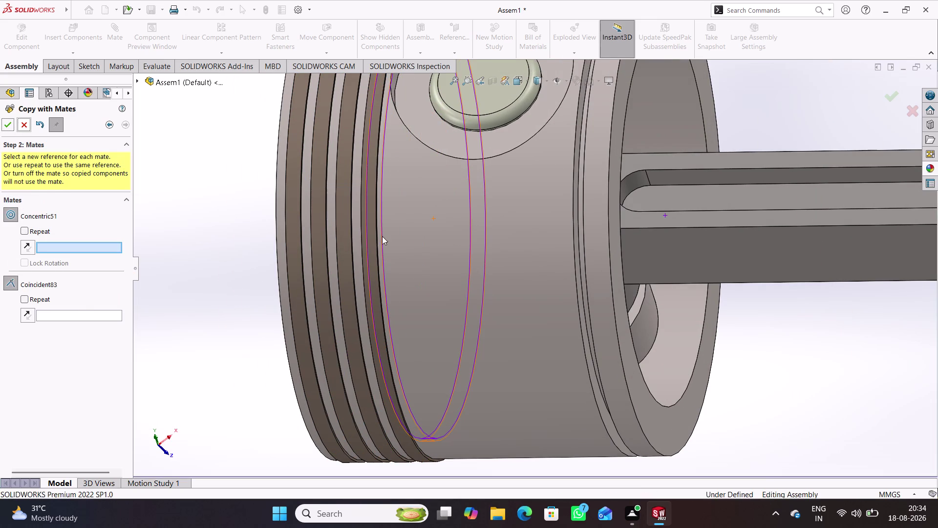
middle_drag(404, 257, 412, 242)
scroll(up, 3)
Turn the view toward the left piston and select piston ring<18>.
scroll(up, 3)
middle_drag(505, 271, 526, 261)
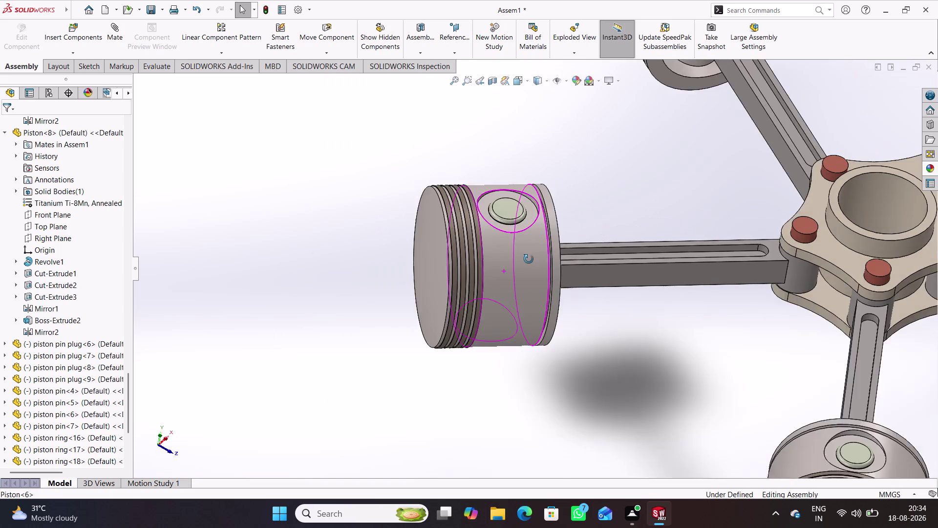
middle_drag(525, 261, 512, 244)
middle_drag(503, 244, 414, 216)
scroll(up, 3)
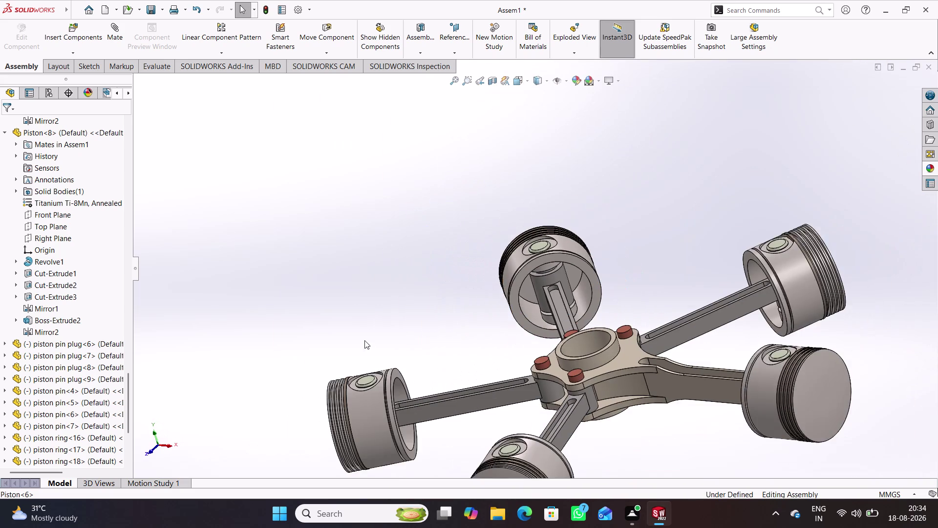
scroll(down, 3)
middle_drag(377, 377, 376, 365)
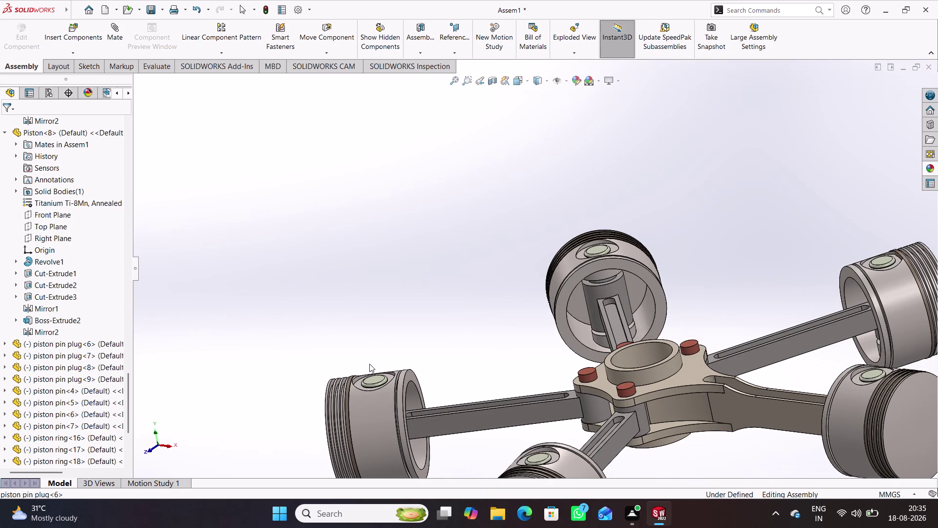
scroll(down, 3)
middle_drag(389, 455, 408, 447)
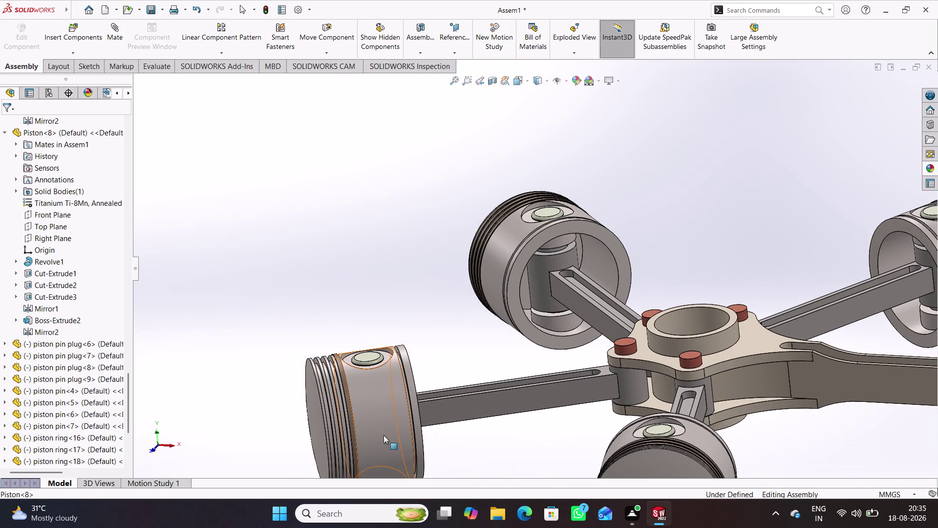
drag(348, 400, 320, 418)
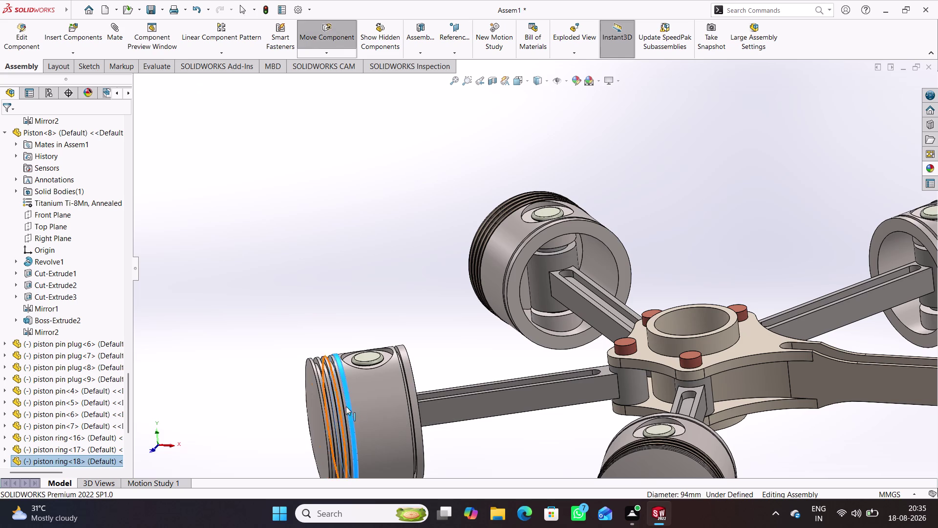
click(436, 363)
Delete piston ring<18>, confirming removal of its two mates.
right_click(349, 403)
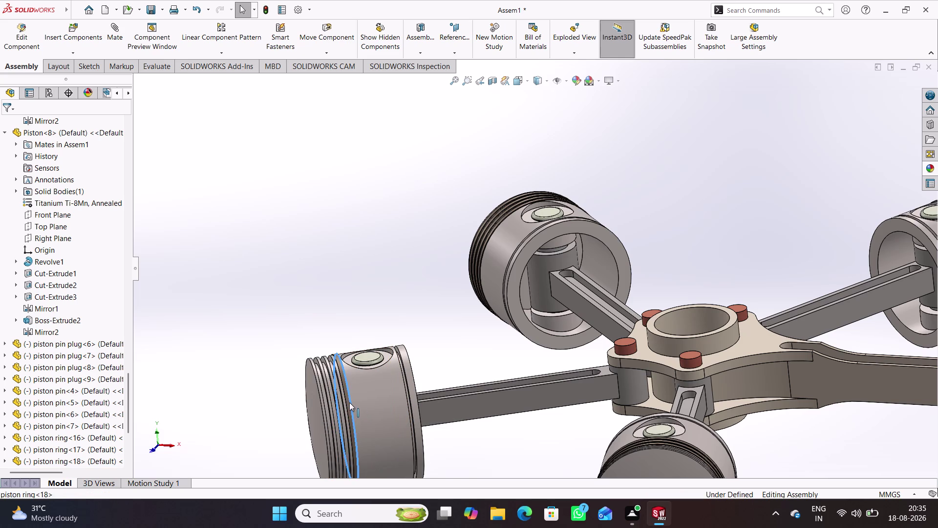
click(384, 405)
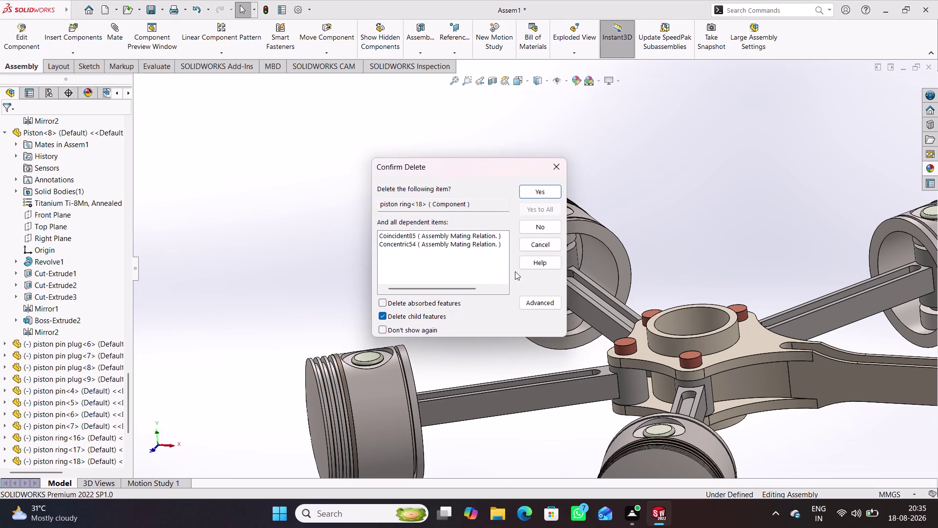
click(541, 192)
click(467, 346)
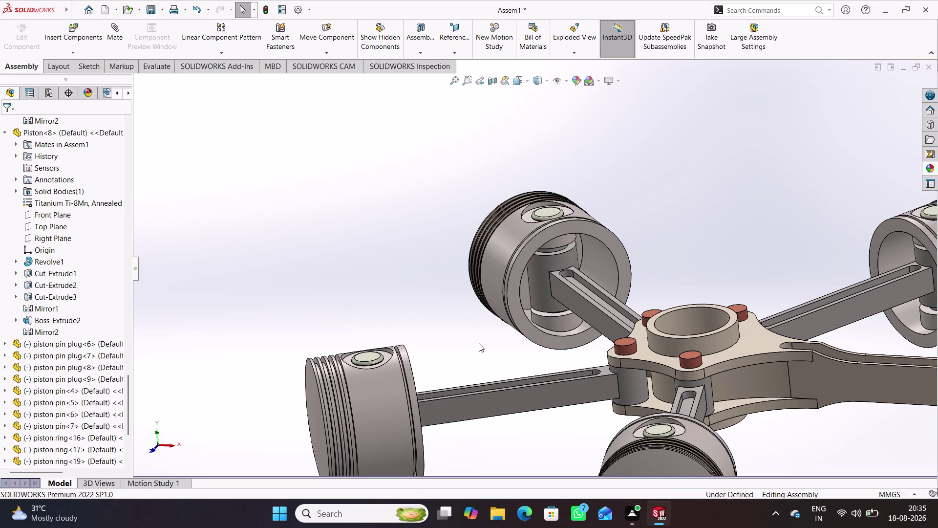
Orbit and zoom to see Piston<7>'s grooves side-on.
middle_drag(593, 432, 567, 494)
scroll(up, 3)
scroll(down, 3)
scroll(up, 3)
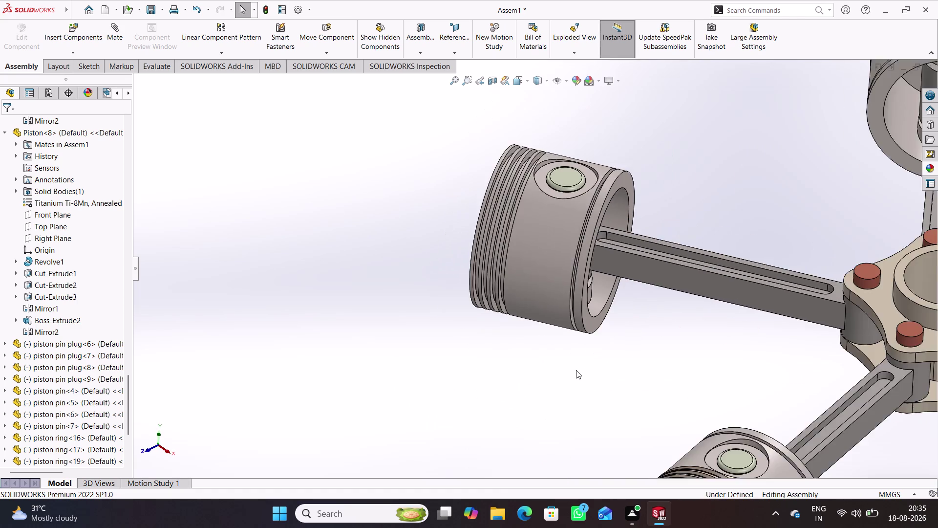
scroll(up, 3)
scroll(up, 3)
middle_drag(631, 413, 606, 429)
scroll(down, 3)
middle_click(640, 387)
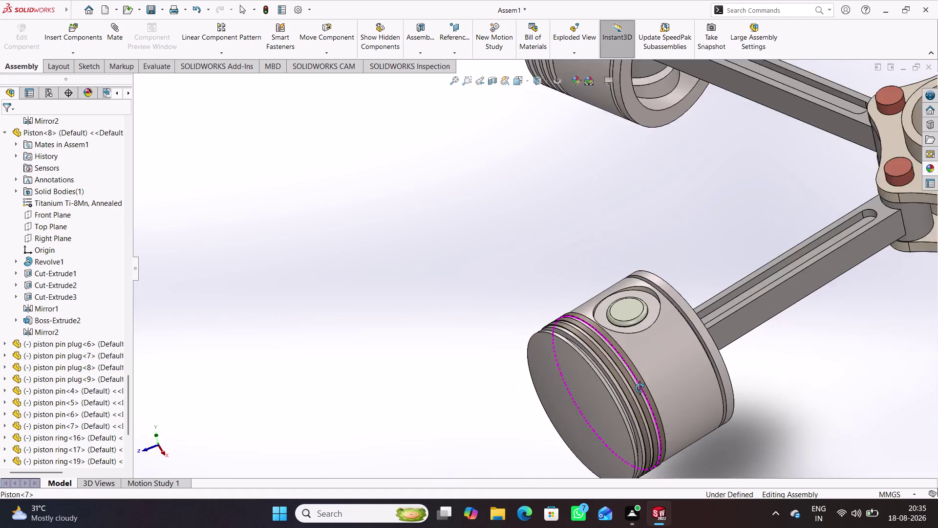
scroll(down, 3)
middle_drag(609, 379, 597, 372)
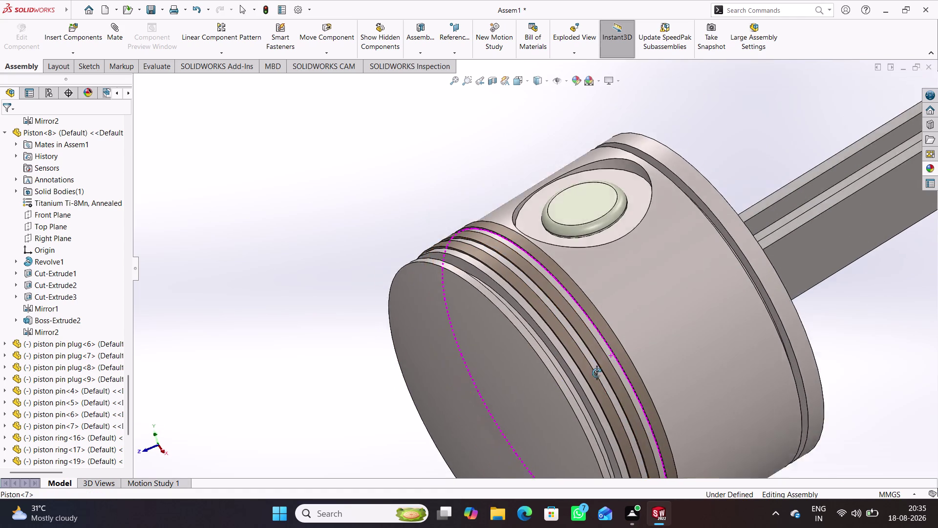
middle_drag(597, 373, 567, 408)
middle_drag(637, 398, 605, 417)
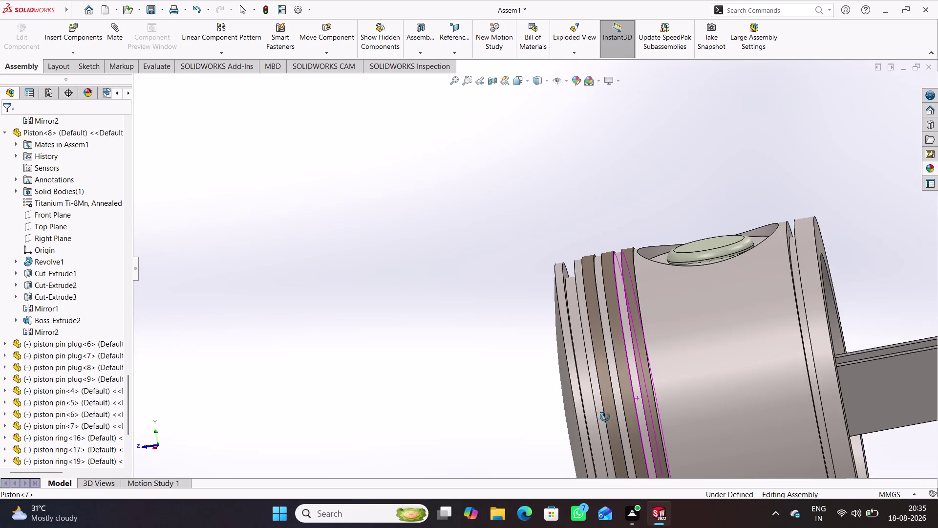
middle_drag(605, 416, 606, 420)
Clear the selection and open the Insert Components dropdown.
click(578, 146)
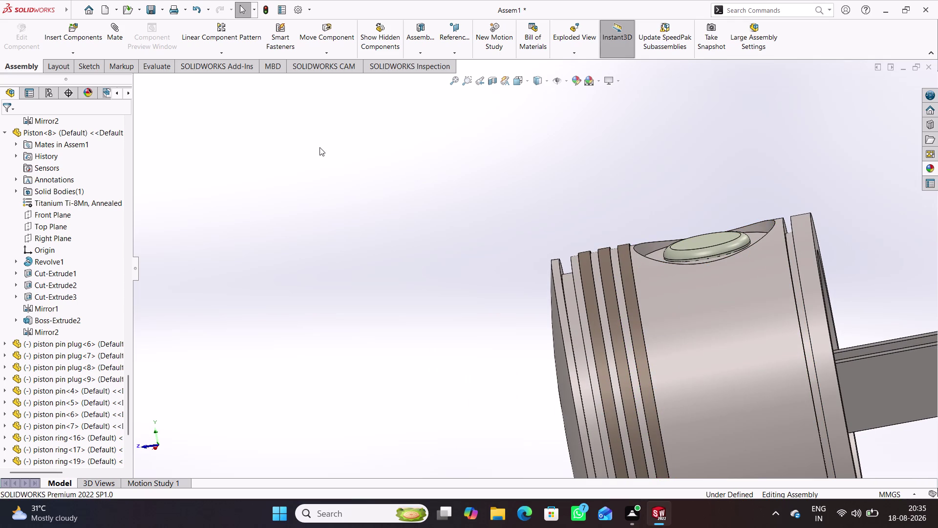
click(71, 50)
click(86, 101)
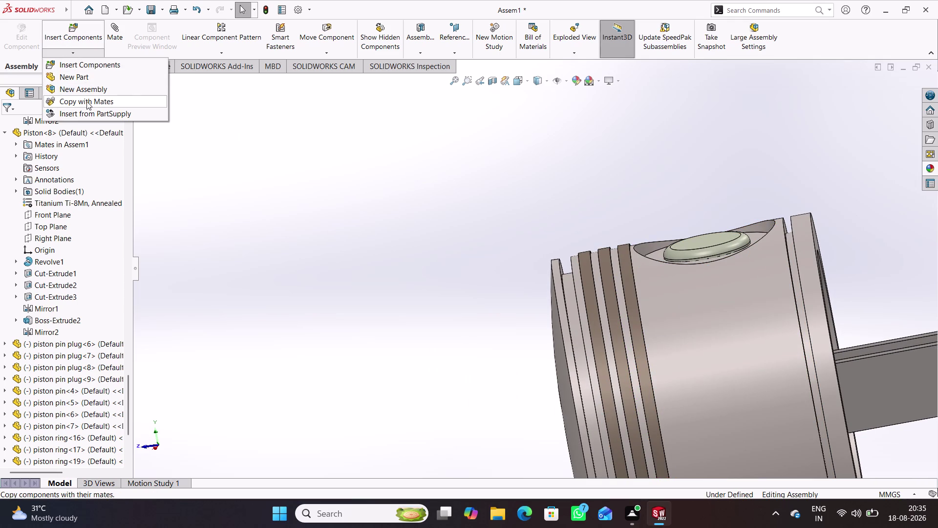
Copy piston ring-25 with mates, seating it concentric and coincident in a Piston<7> groove.
click(592, 291)
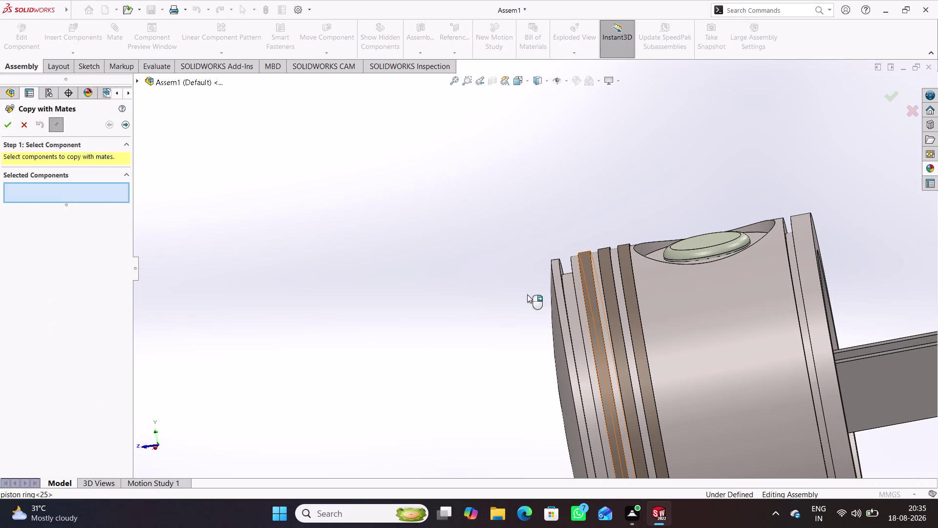
click(127, 126)
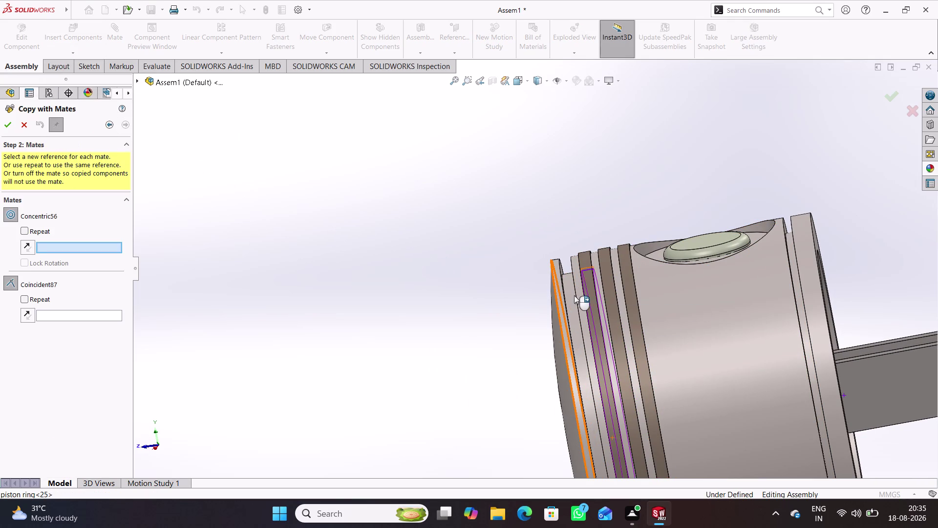
click(569, 290)
middle_drag(649, 309, 646, 315)
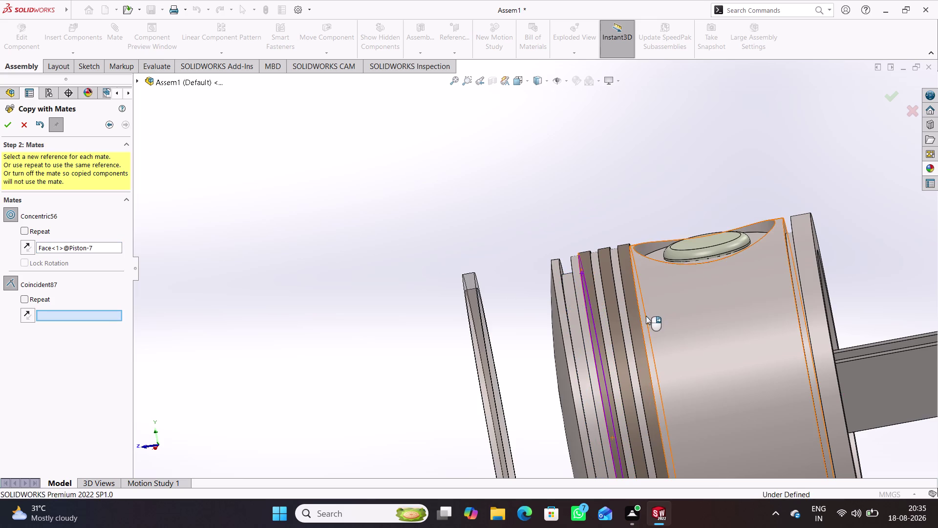
middle_drag(646, 314, 626, 344)
click(586, 281)
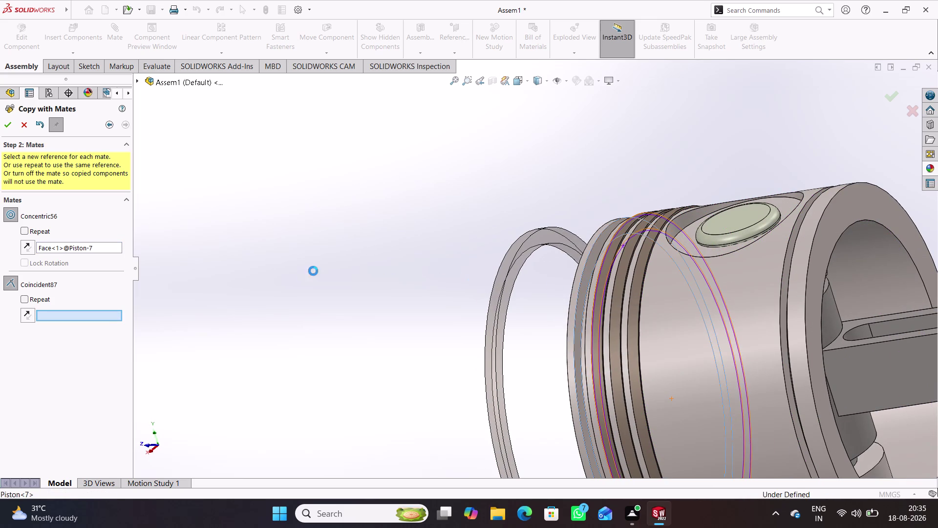
click(8, 122)
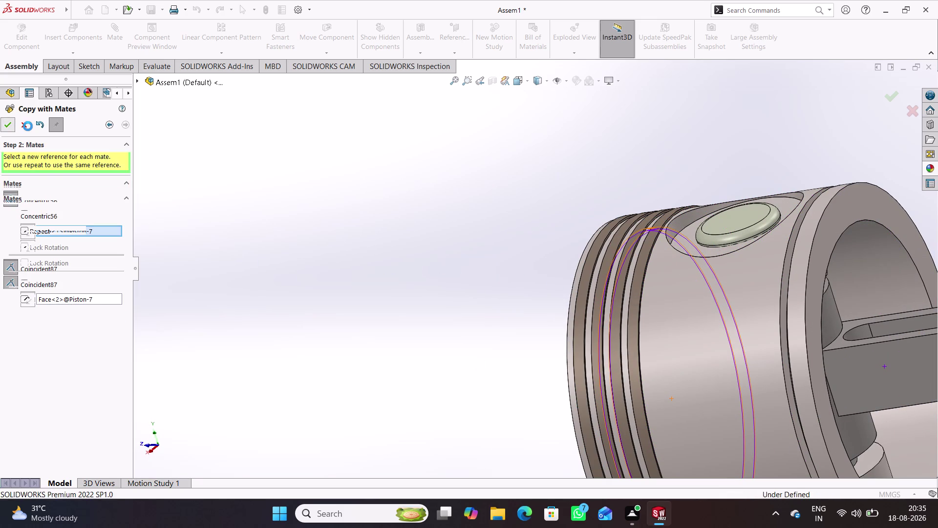
click(24, 125)
Orbit and zoom around the engine to look over all the pistons.
scroll(up, 3)
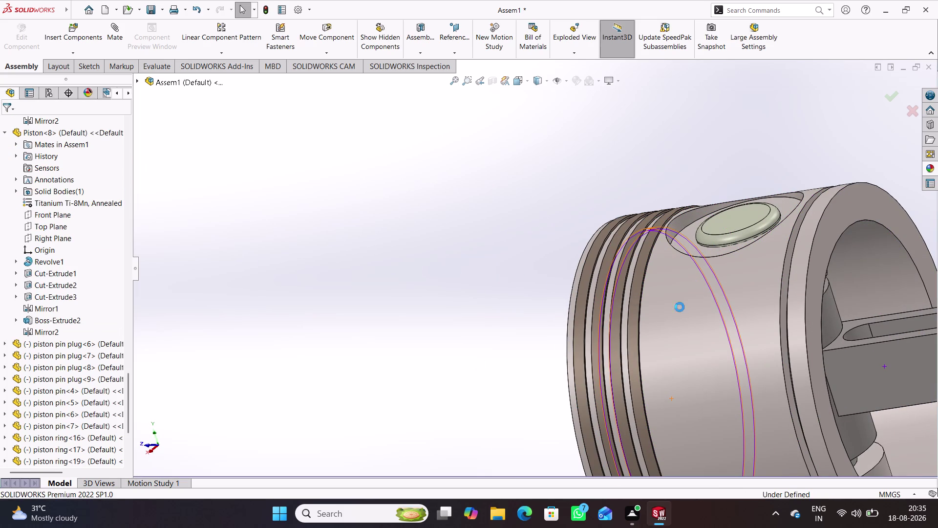
scroll(up, 3)
middle_drag(690, 343, 629, 346)
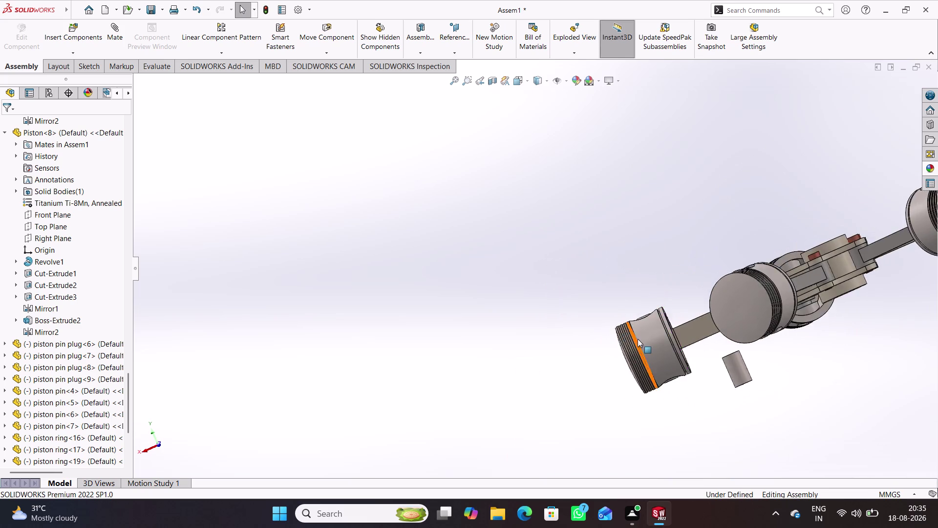
scroll(down, 3)
scroll(up, 3)
middle_drag(719, 217, 703, 270)
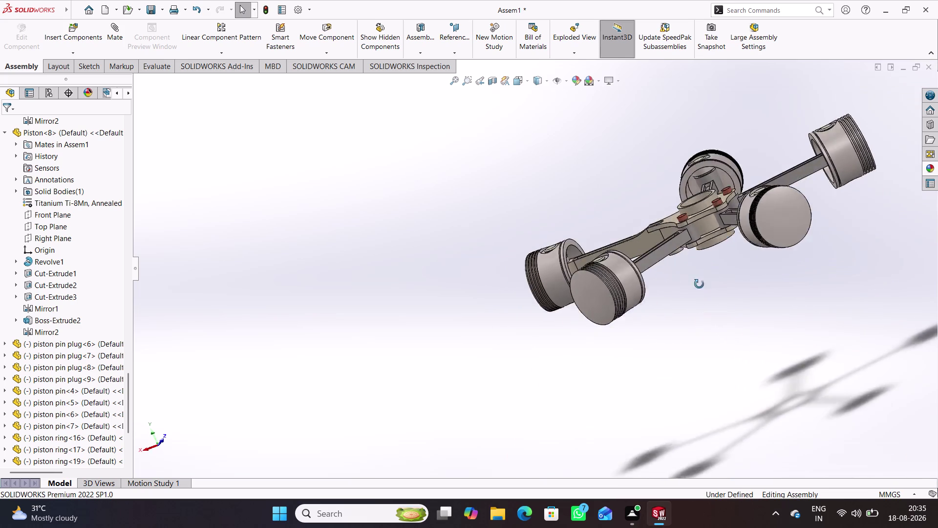
middle_drag(702, 270, 688, 333)
scroll(down, 3)
scroll(down, 3)
scroll(up, 3)
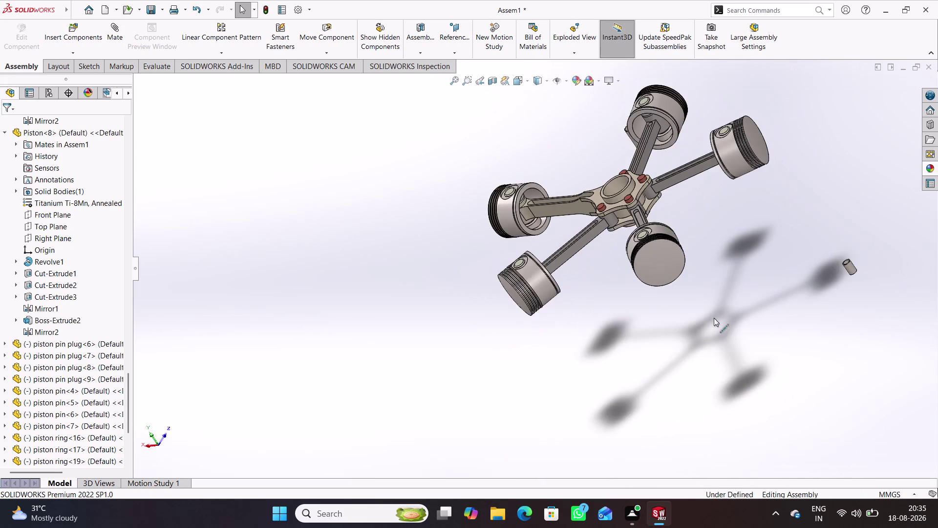
middle_drag(728, 275, 690, 347)
scroll(down, 3)
scroll(up, 3)
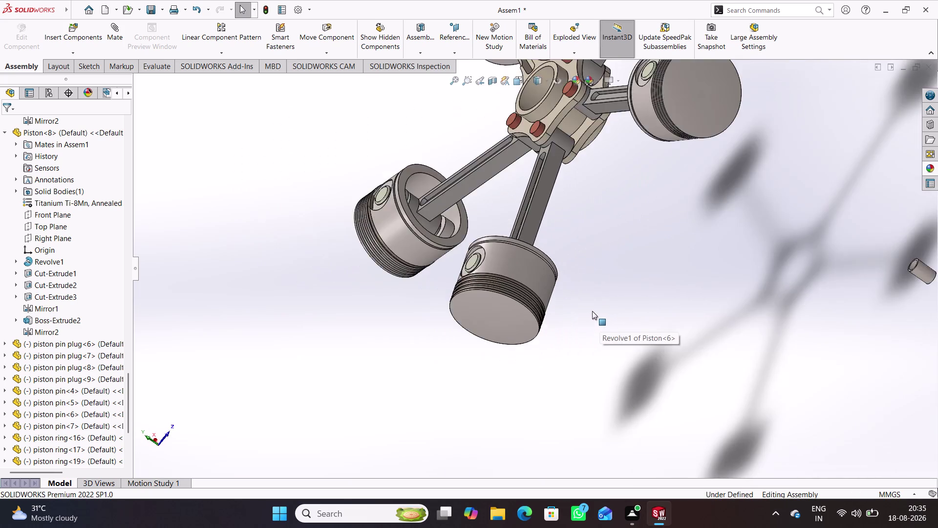
scroll(up, 3)
Close in on a single ringed piston and open the Insert Components dropdown.
middle_drag(641, 219, 692, 243)
scroll(down, 3)
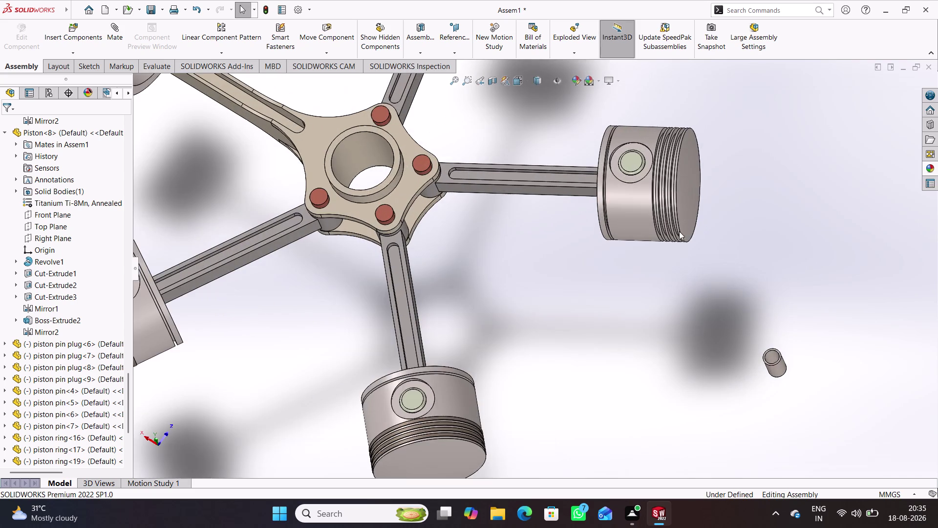
scroll(down, 3)
middle_drag(674, 226, 652, 250)
scroll(up, 3)
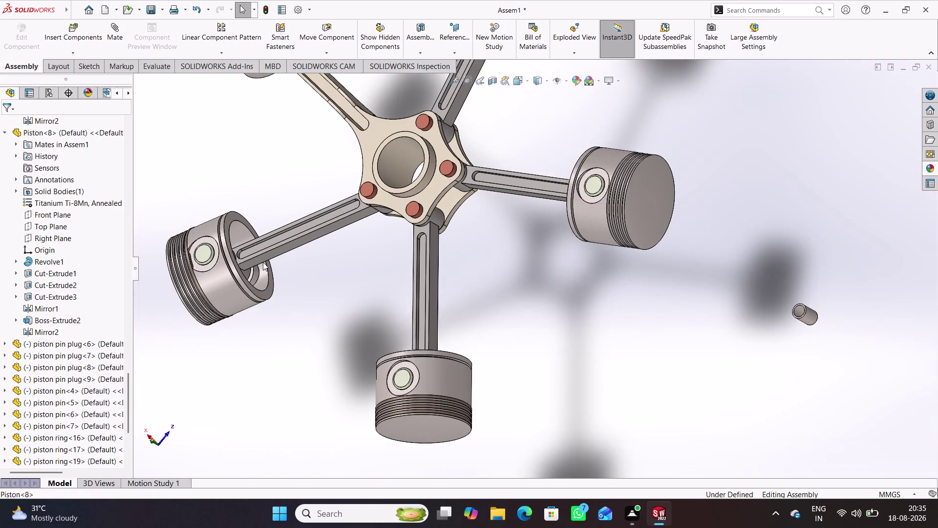
scroll(up, 3)
scroll(down, 3)
scroll(down, 3)
middle_drag(507, 312, 526, 297)
click(74, 49)
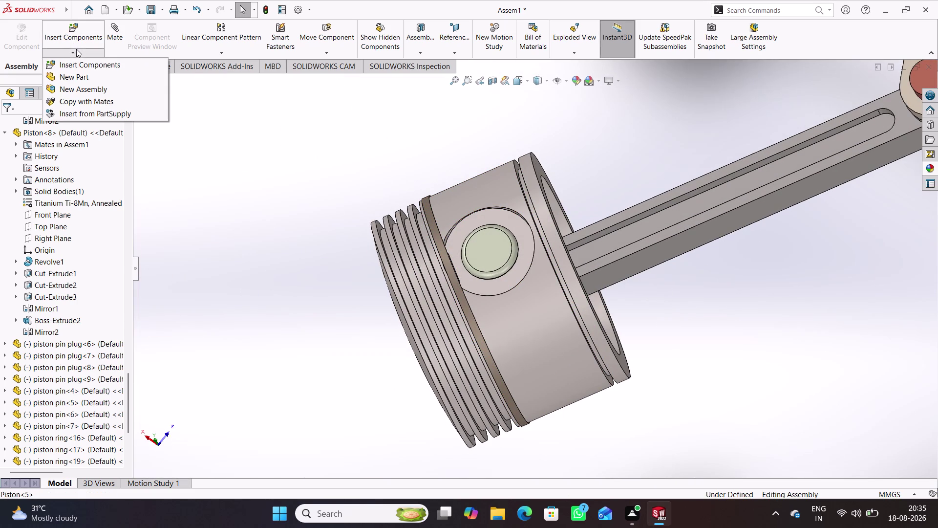
Copy piston ring-16 with its Concentric50 mate referencing Piston-5's groove face.
click(81, 98)
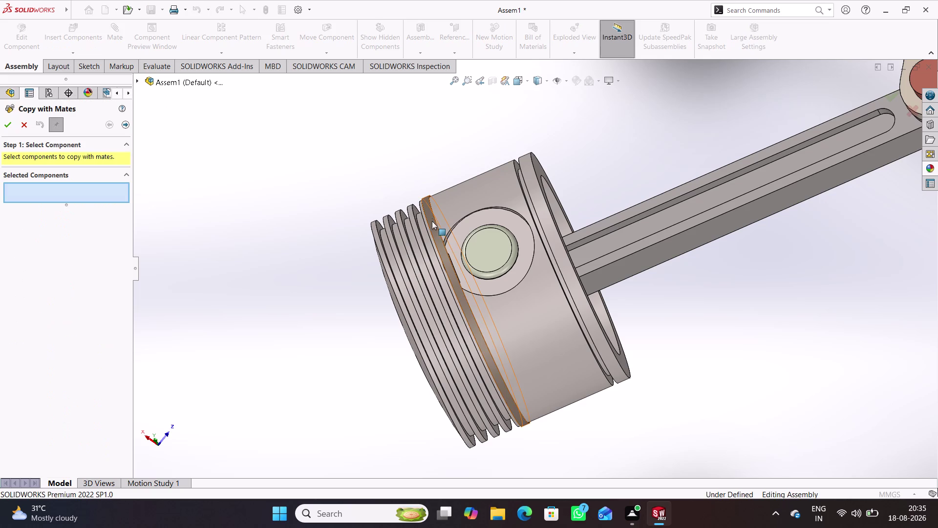
click(433, 226)
click(125, 121)
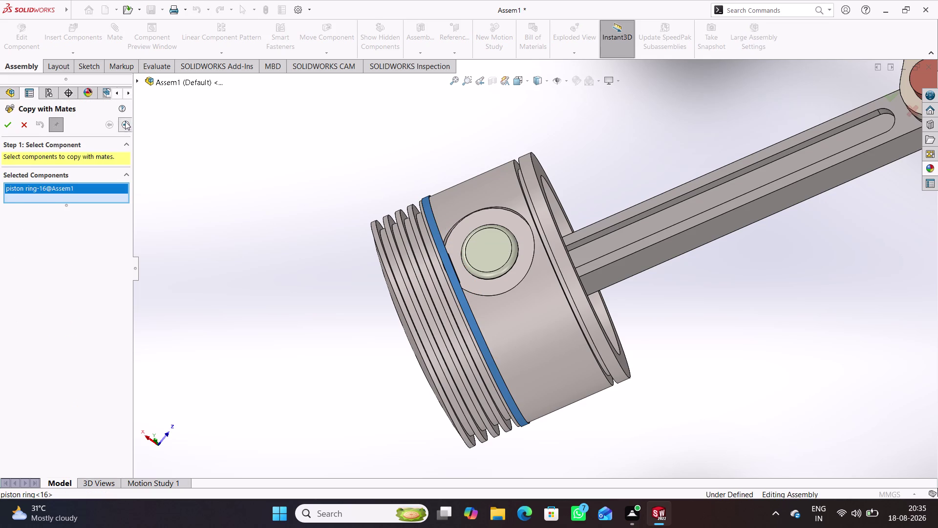
click(428, 243)
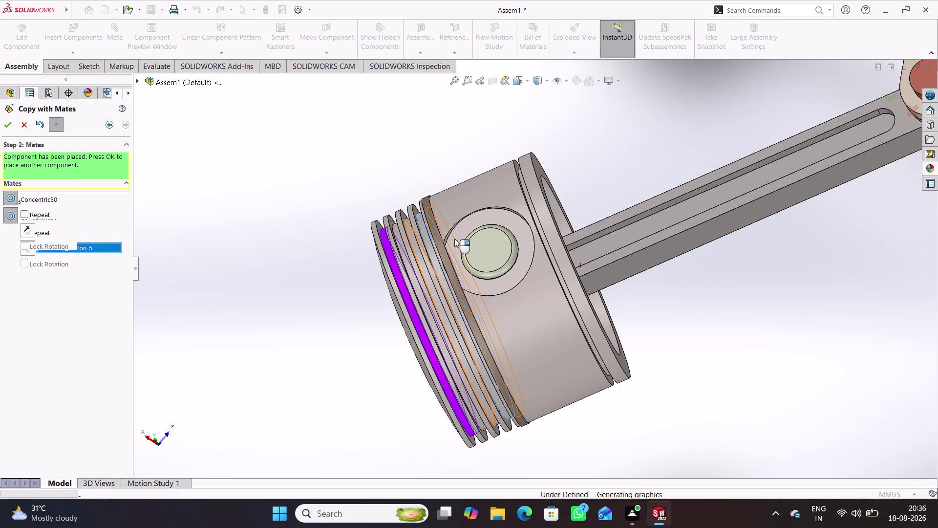
middle_drag(455, 239, 437, 270)
click(429, 226)
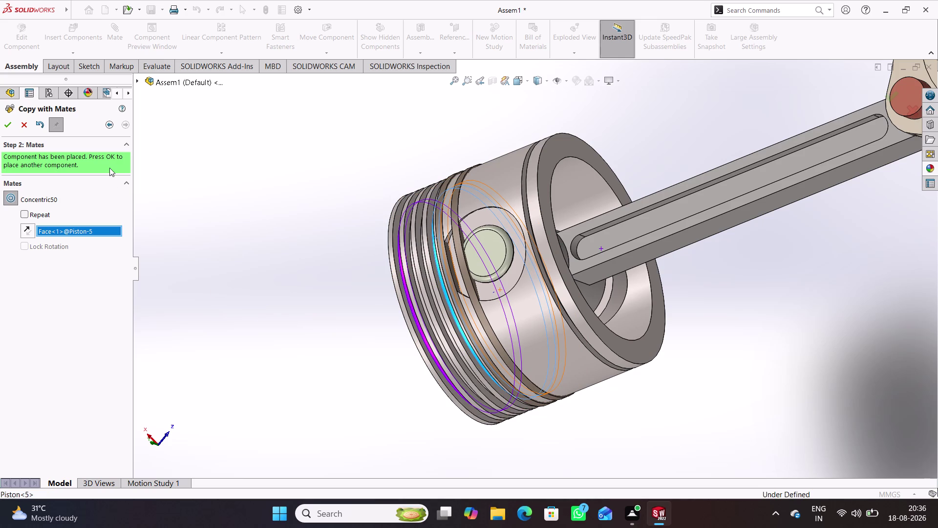
middle_drag(446, 190, 469, 188)
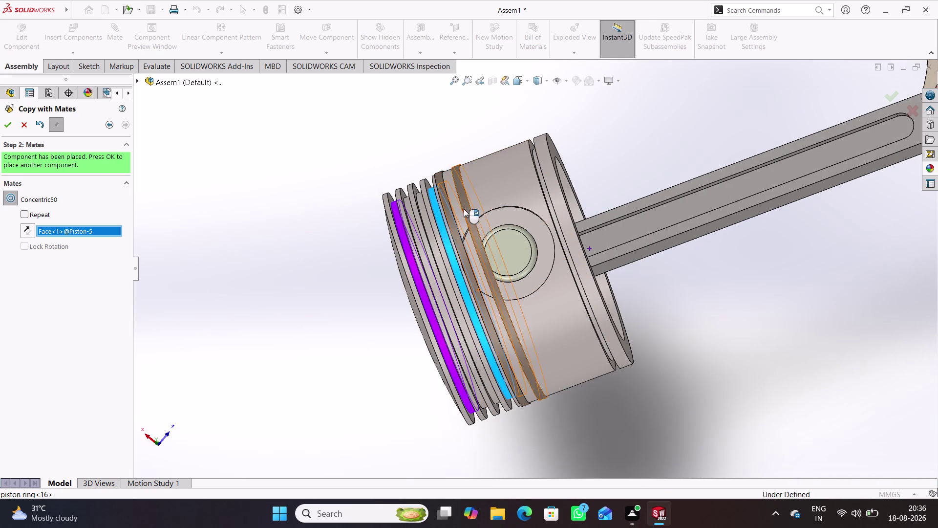
click(466, 207)
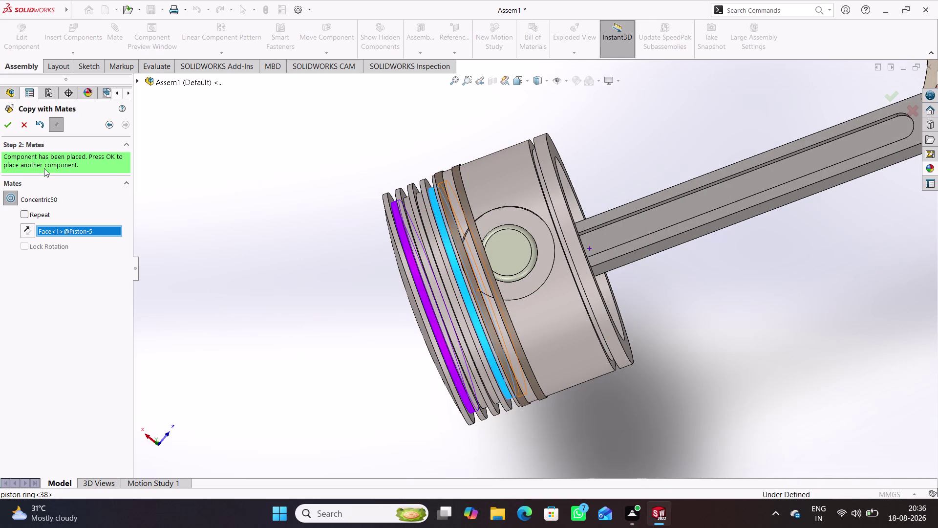
click(22, 125)
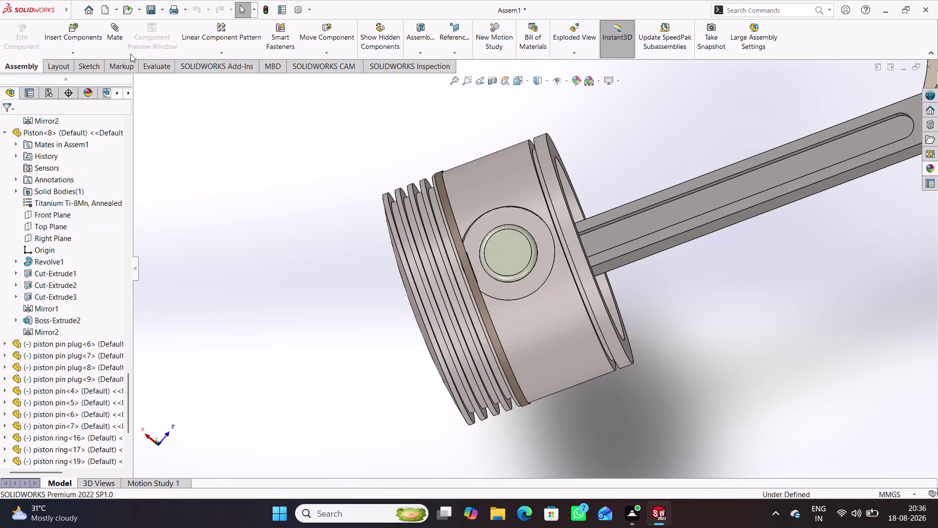
click(76, 53)
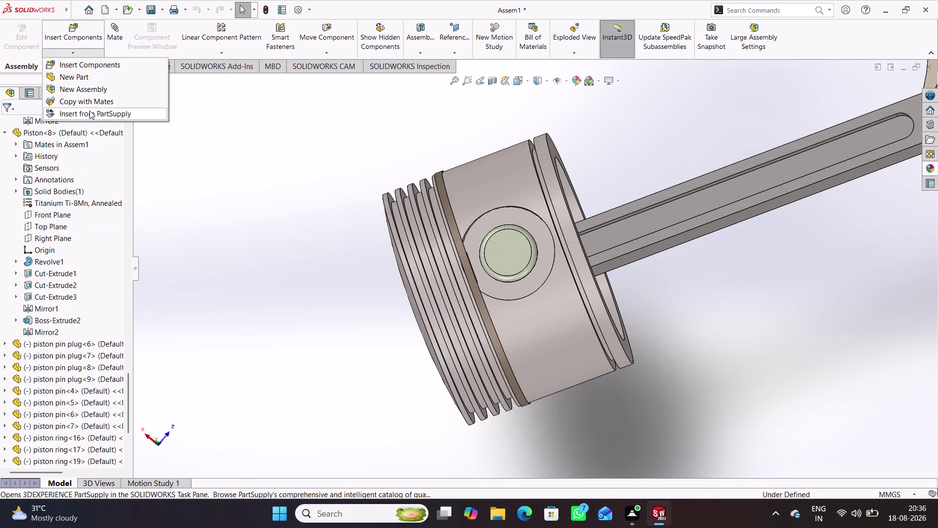
click(336, 222)
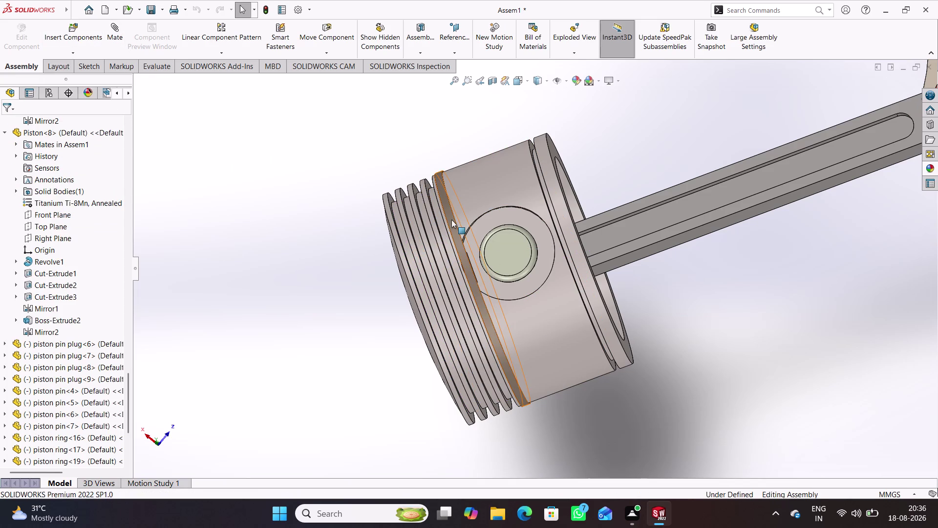
Pull the ring-16 copy off the piston and start a mate on Piston-5's groove face.
drag(451, 219, 288, 261)
click(372, 266)
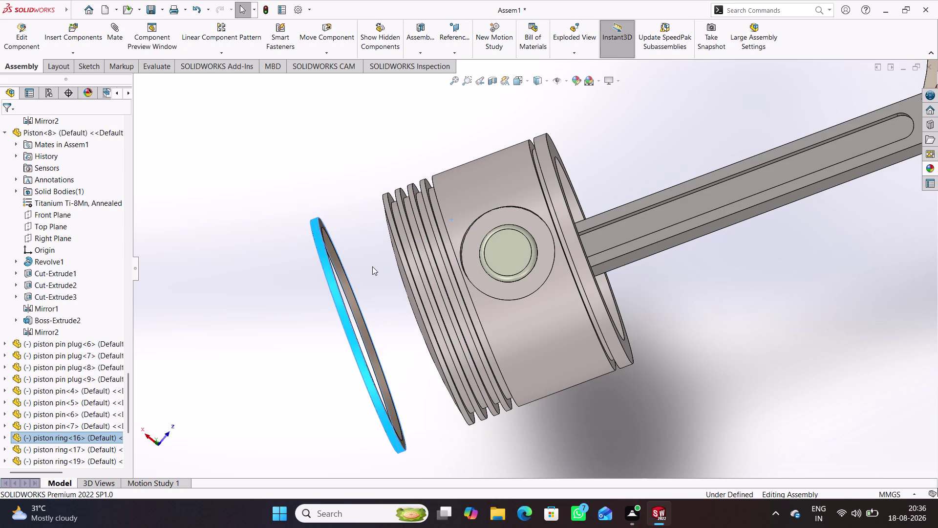
click(121, 39)
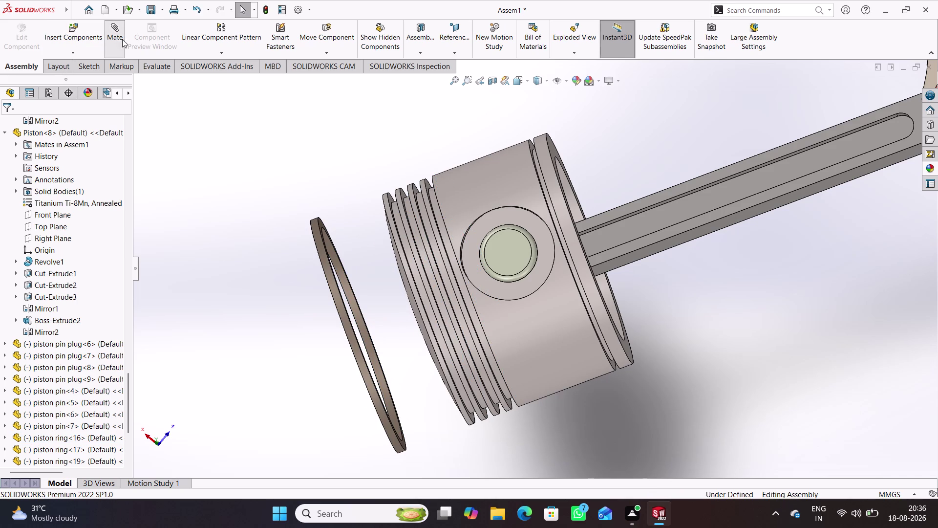
middle_drag(372, 276, 390, 261)
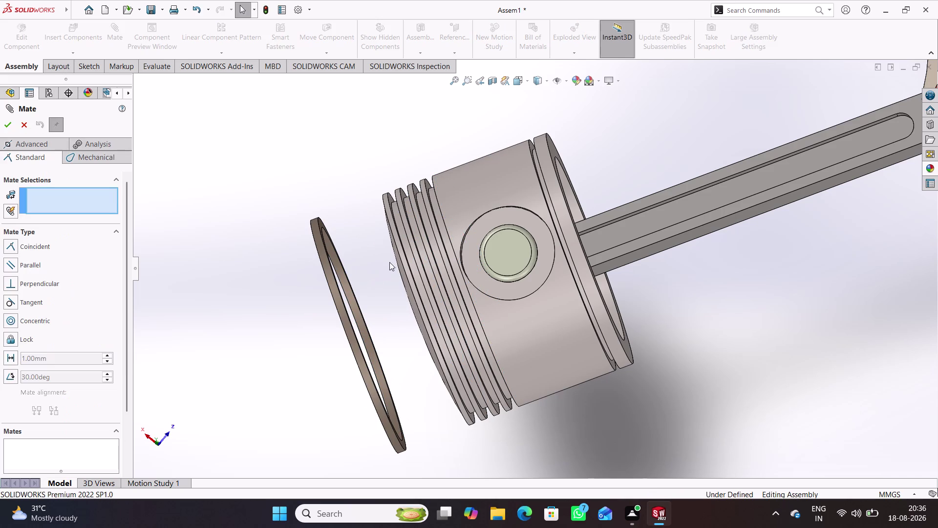
middle_drag(390, 262, 340, 275)
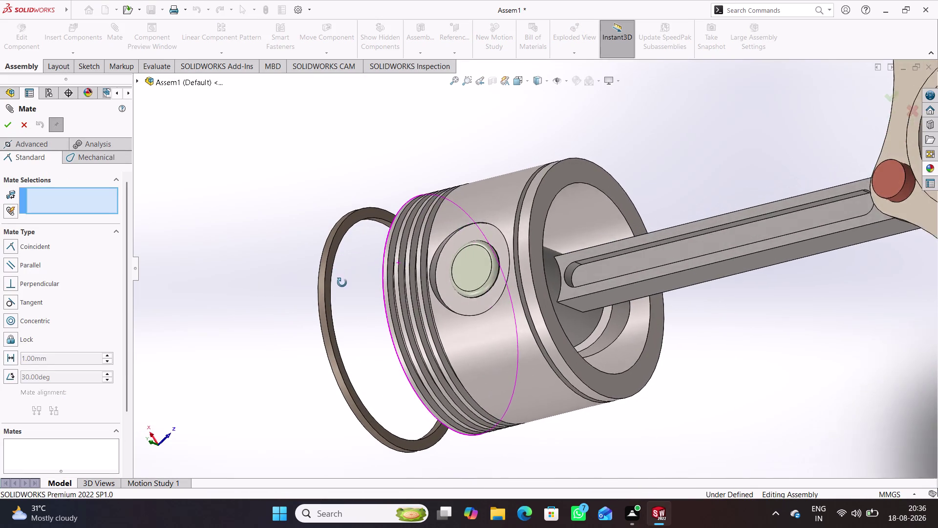
middle_drag(340, 275, 344, 288)
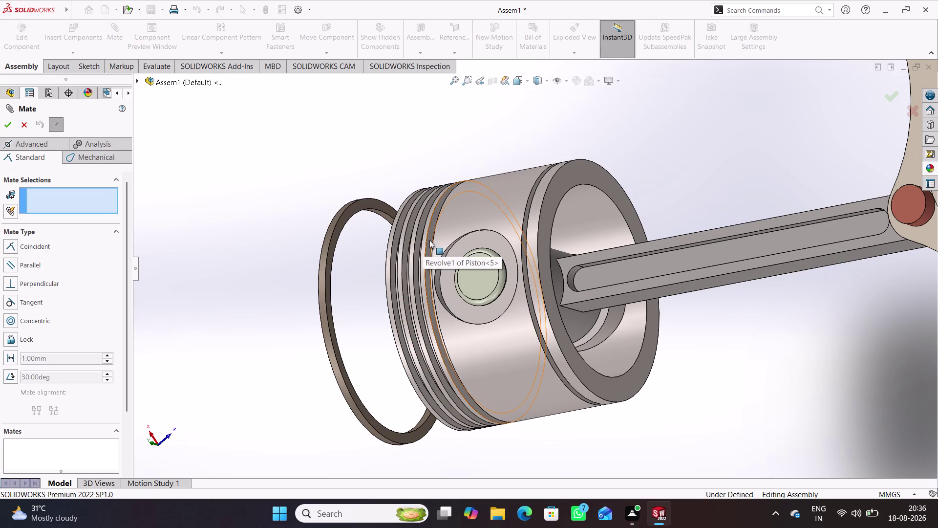
click(429, 240)
Select the ring's side face, accept the Coincident mate, and close Mate.
middle_drag(247, 275, 333, 247)
scroll(up, 3)
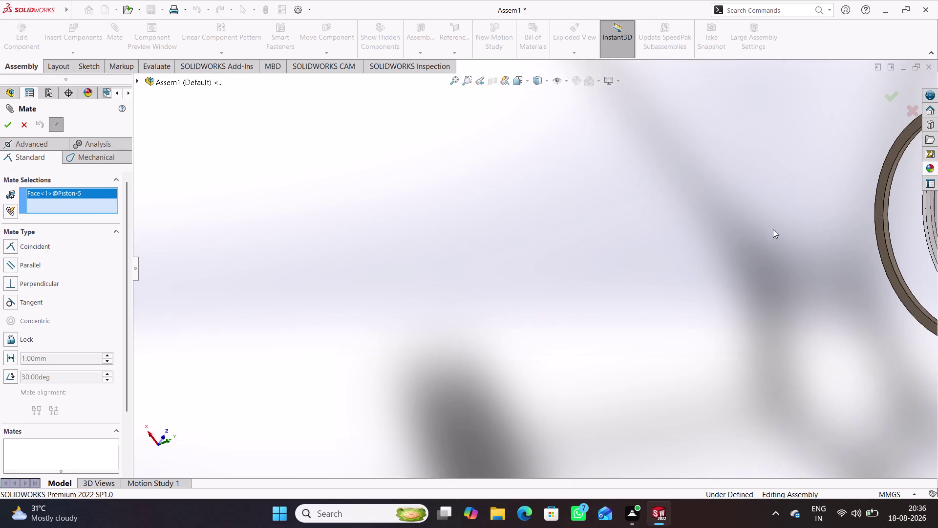
scroll(down, 3)
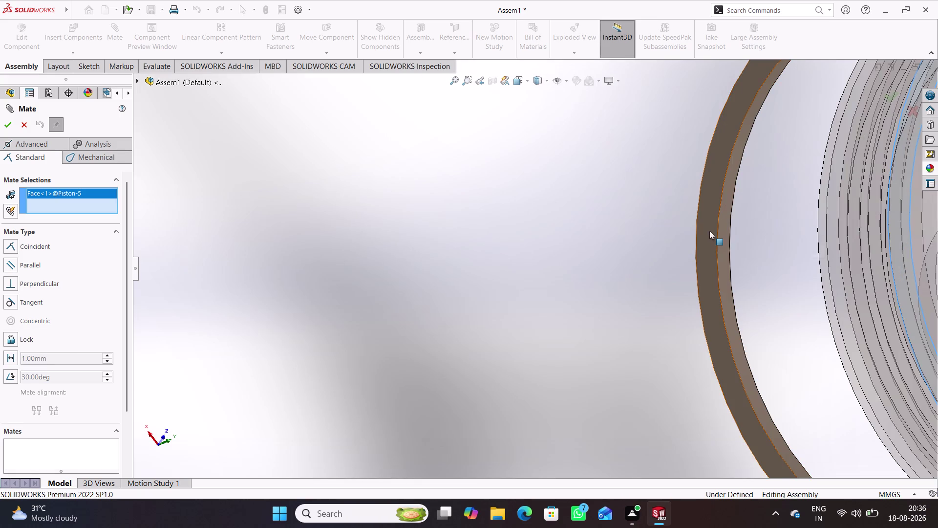
click(709, 231)
scroll(up, 3)
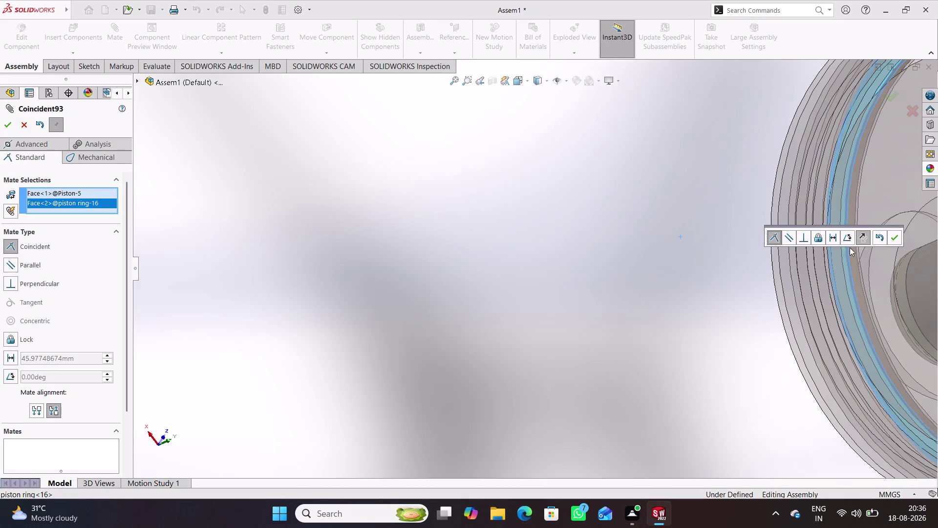
click(892, 240)
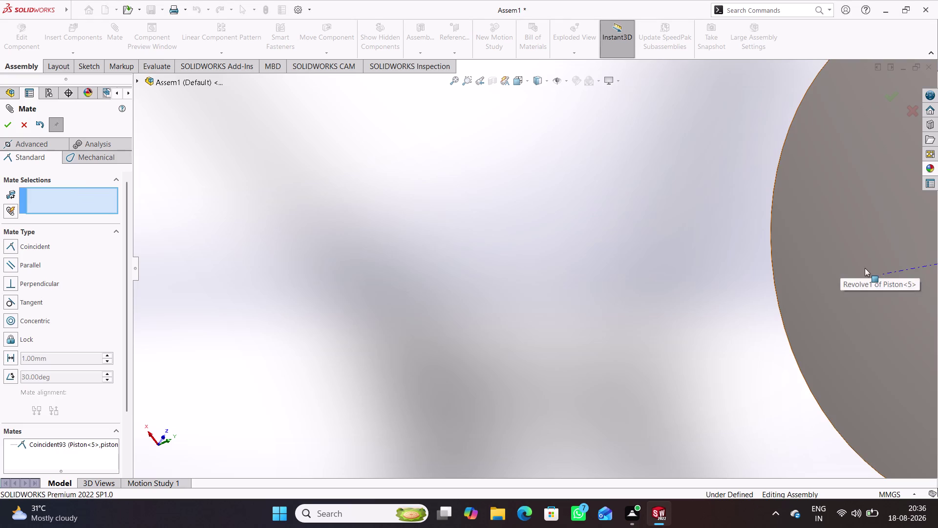
scroll(up, 3)
scroll(up, 3)
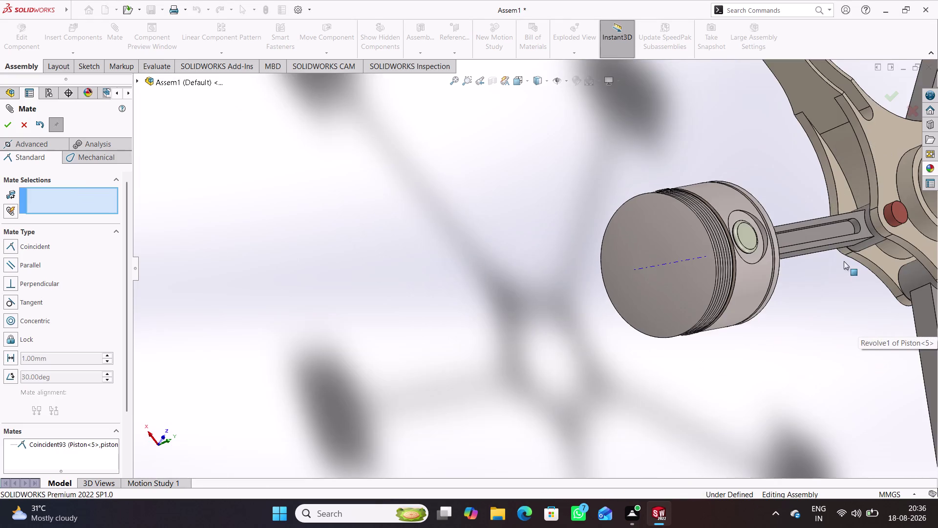
middle_drag(825, 255, 790, 288)
scroll(down, 3)
scroll(down, 3)
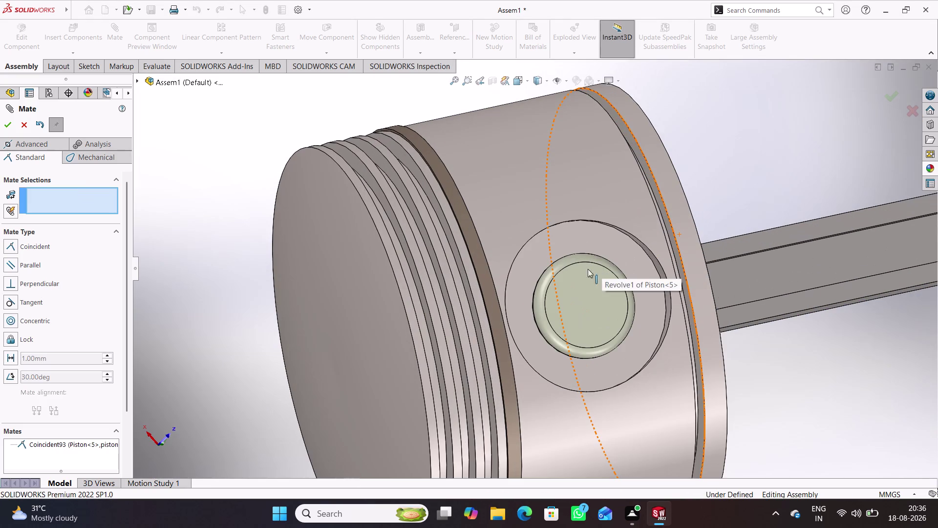
click(25, 121)
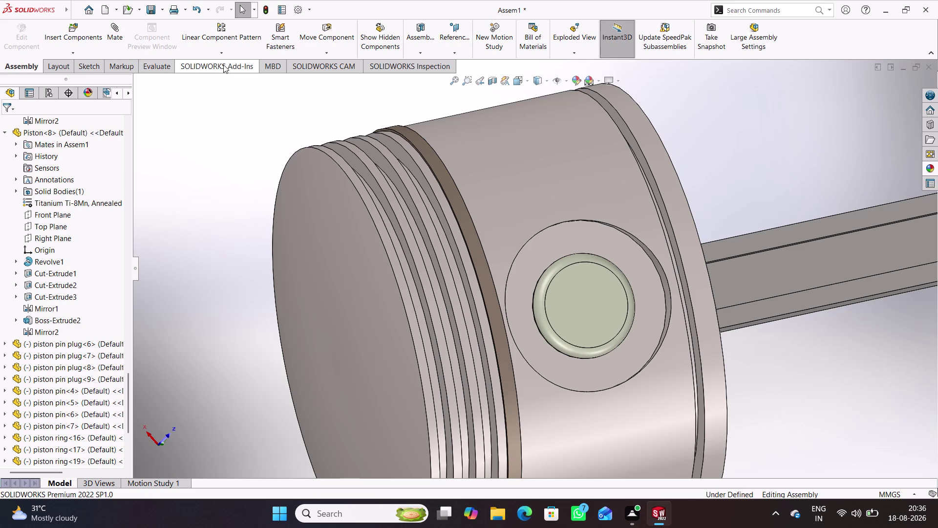
Start Copy with Mates and select the piston ring as the component to copy.
click(72, 50)
click(86, 99)
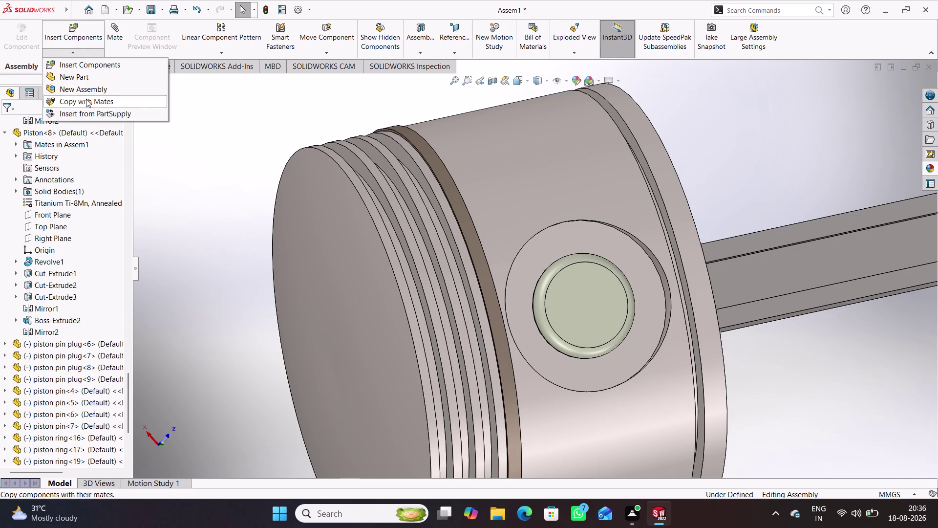
click(468, 236)
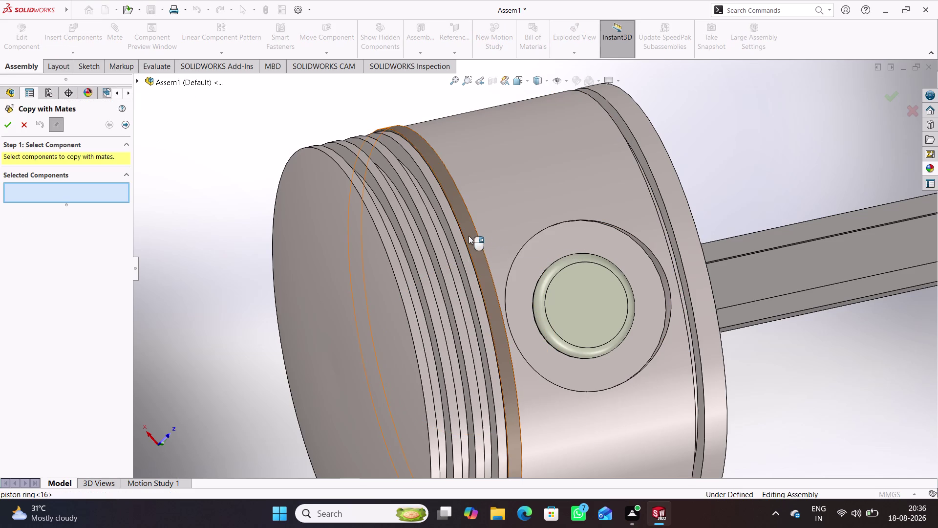
click(125, 123)
Place the first ring copy using a new concentric groove face and side face on Piston-5.
middle_drag(492, 251, 476, 270)
click(439, 209)
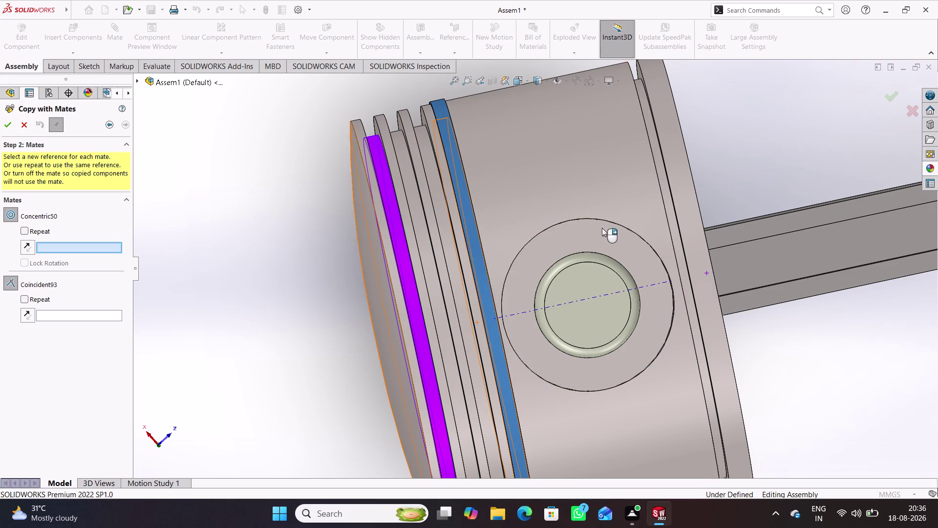
click(438, 192)
middle_drag(493, 200, 464, 233)
click(450, 175)
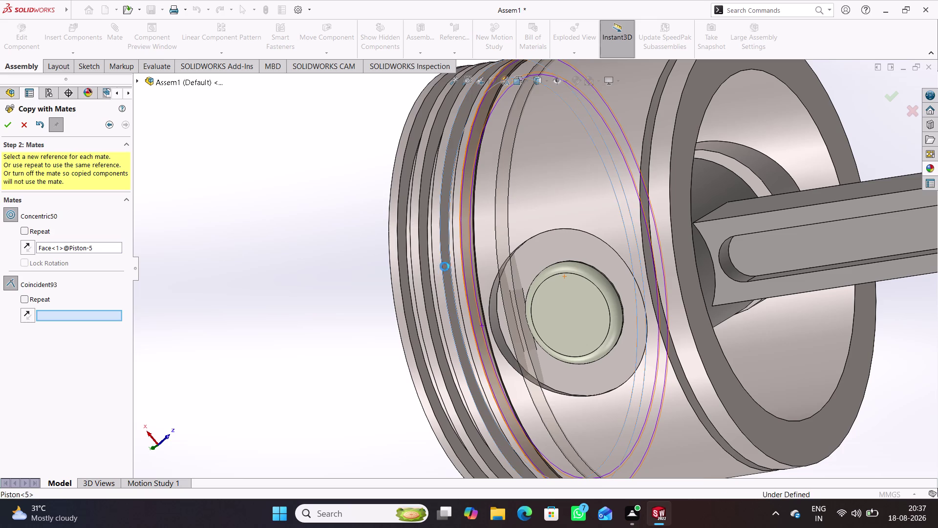
click(14, 126)
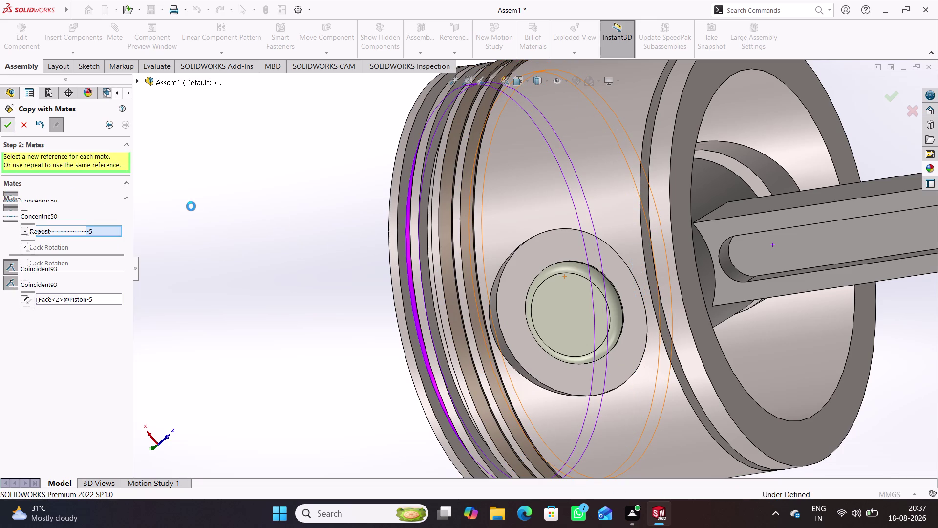
Place a second ring copy in the next Piston-5 groove with its concentric and side faces.
middle_drag(499, 249, 536, 248)
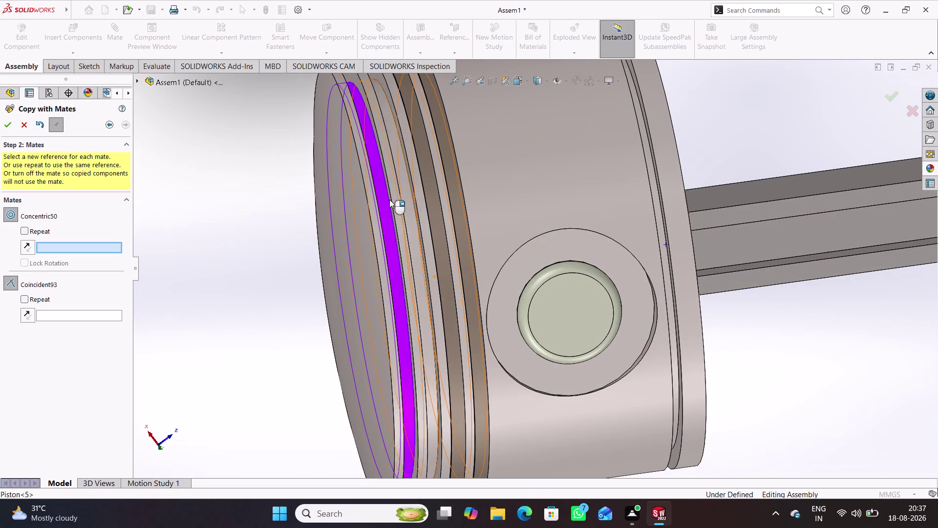
click(407, 178)
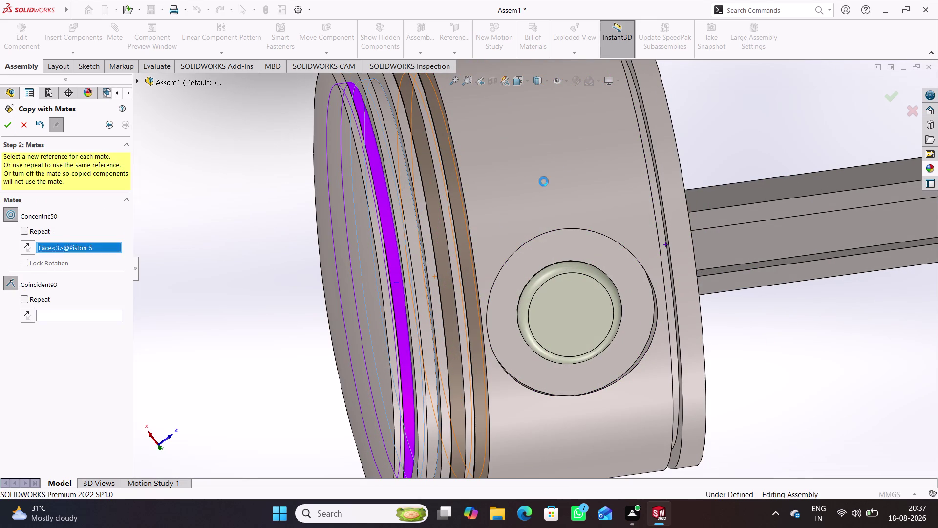
middle_drag(537, 167, 506, 197)
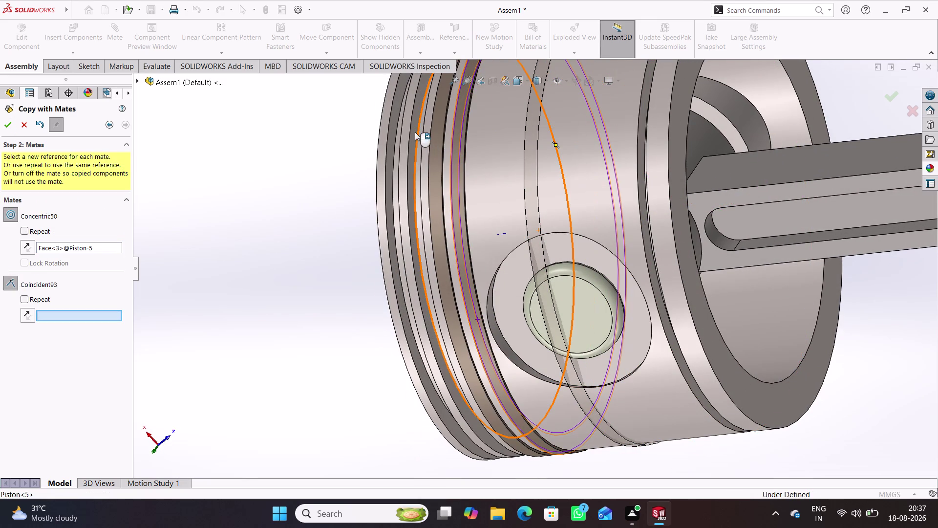
click(415, 132)
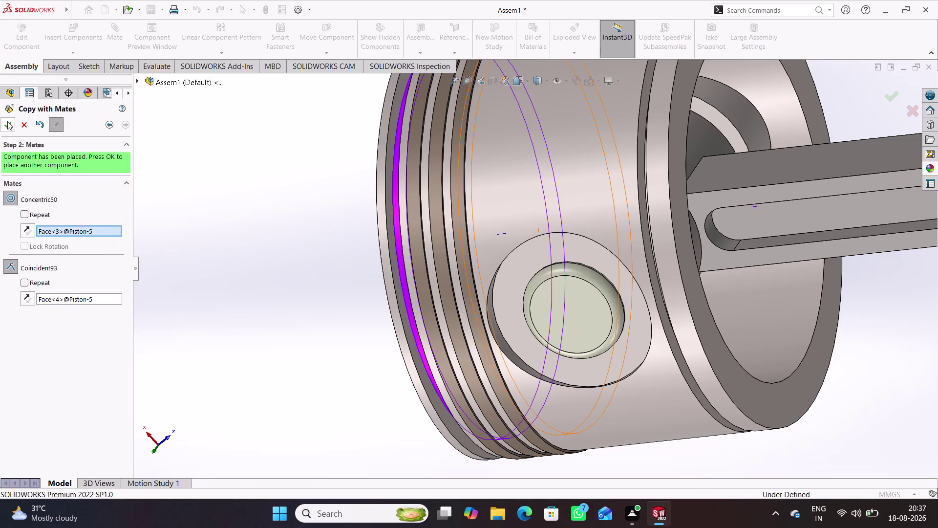
click(13, 119)
Seat a third ring copy in the last Piston-5 groove and finish copying.
middle_drag(310, 201, 361, 194)
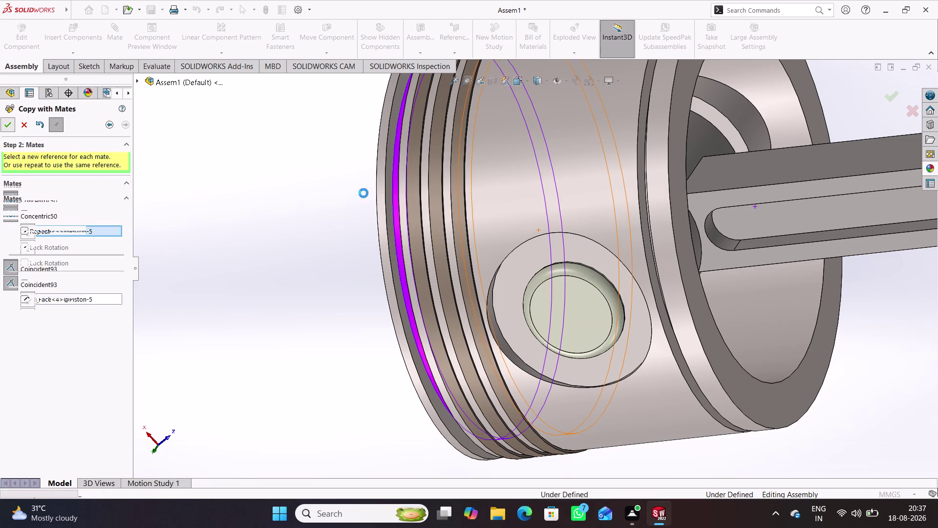
middle_drag(361, 194, 344, 199)
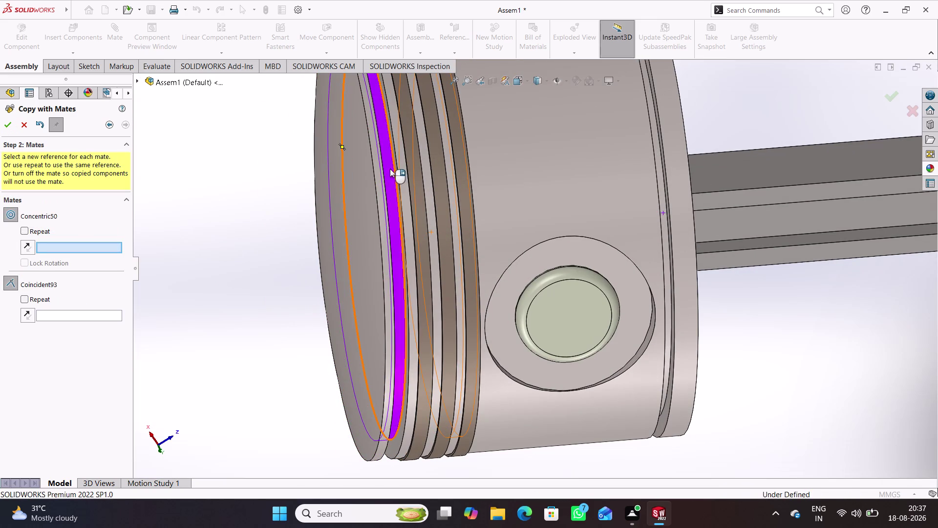
click(389, 168)
middle_drag(501, 157, 480, 178)
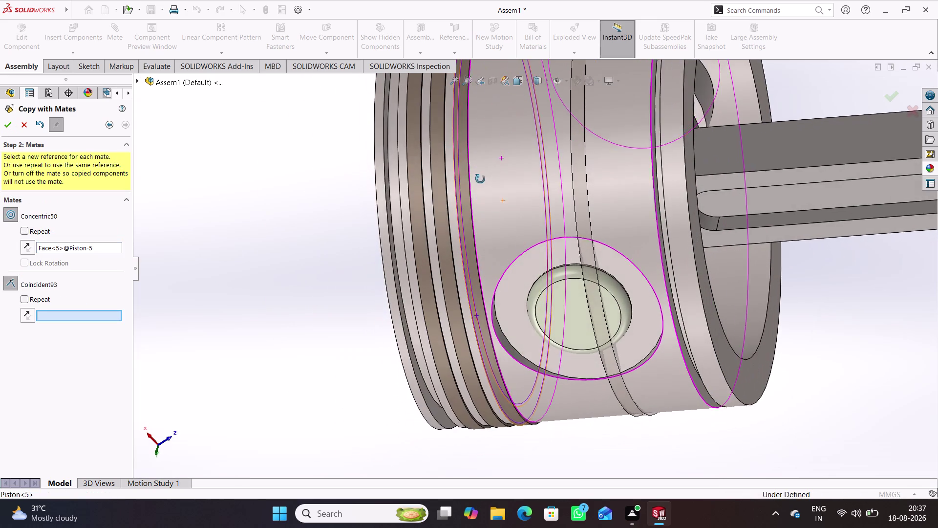
middle_drag(480, 178, 482, 182)
click(384, 133)
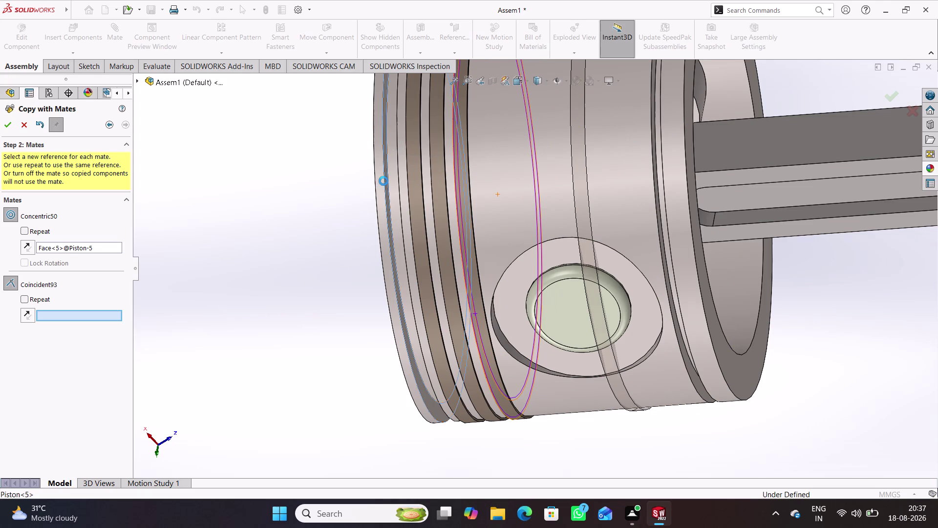
click(7, 121)
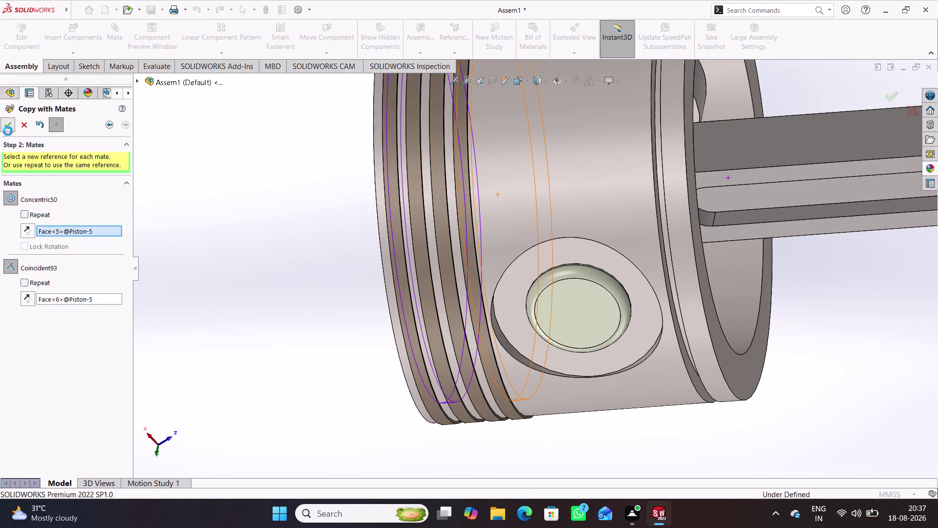
middle_drag(258, 212, 284, 192)
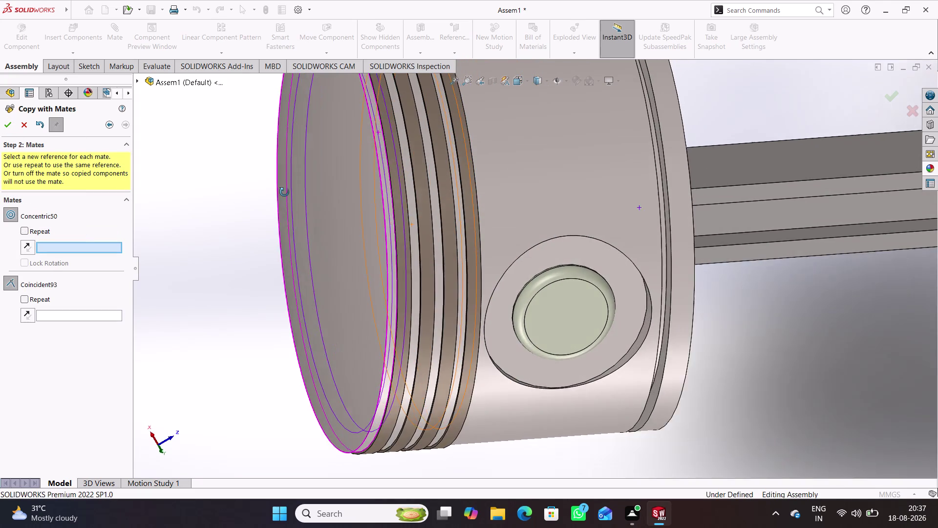
middle_drag(284, 192, 266, 206)
click(18, 123)
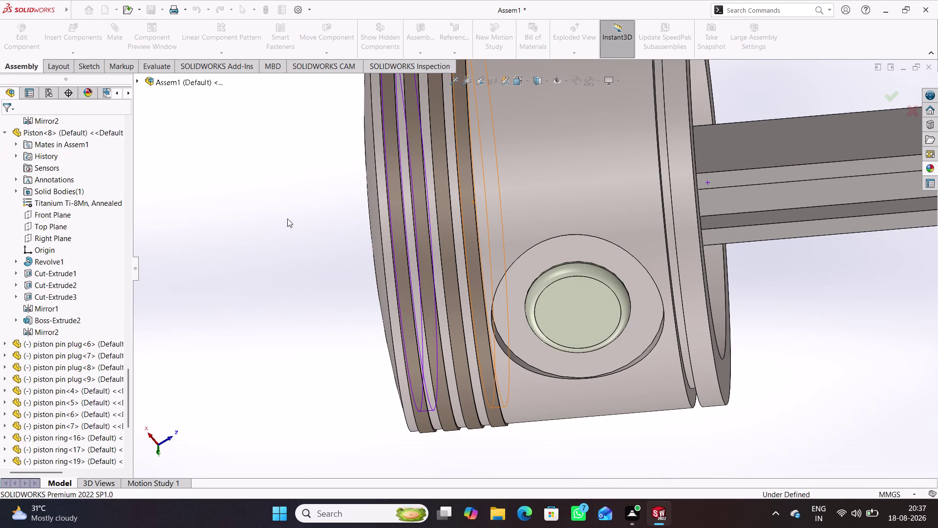
Orbit and zoom around the engine to bring the eighth piston into view.
middle_drag(292, 224, 301, 187)
click(295, 213)
middle_drag(490, 273, 489, 229)
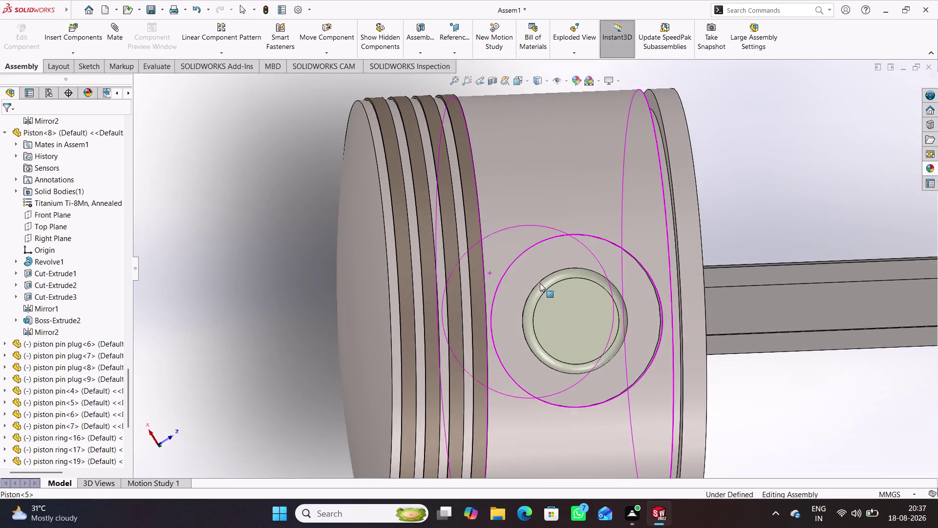
scroll(up, 3)
middle_drag(692, 390, 671, 329)
scroll(up, 3)
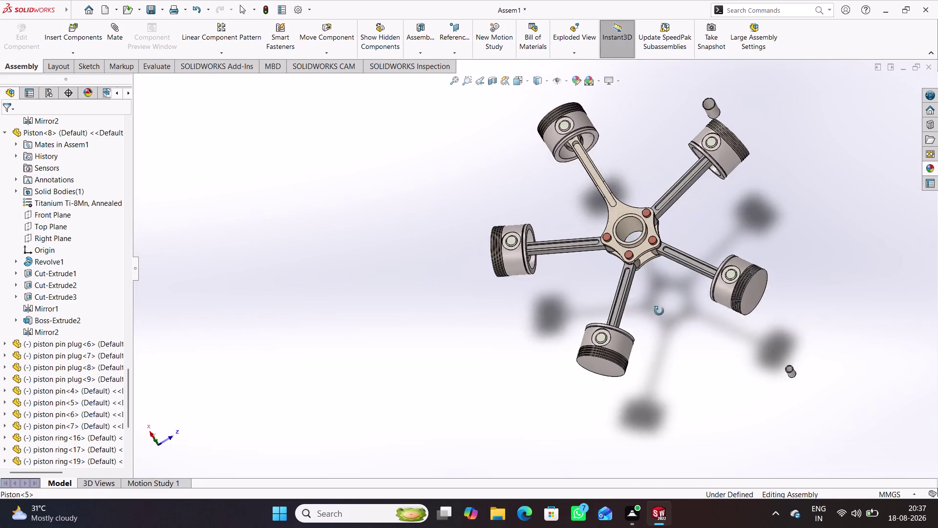
middle_drag(672, 329, 574, 427)
scroll(down, 3)
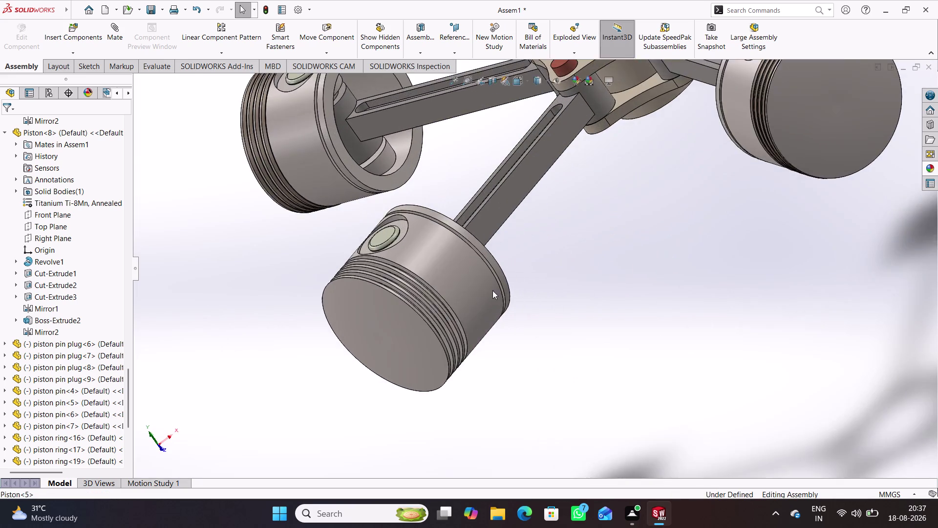
scroll(down, 3)
middle_drag(497, 293, 502, 351)
scroll(up, 3)
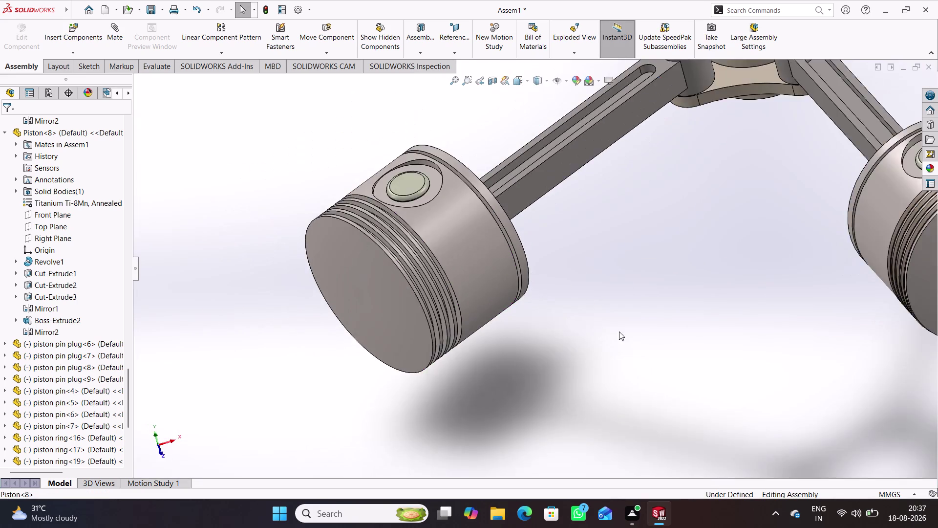
scroll(up, 3)
scroll(down, 3)
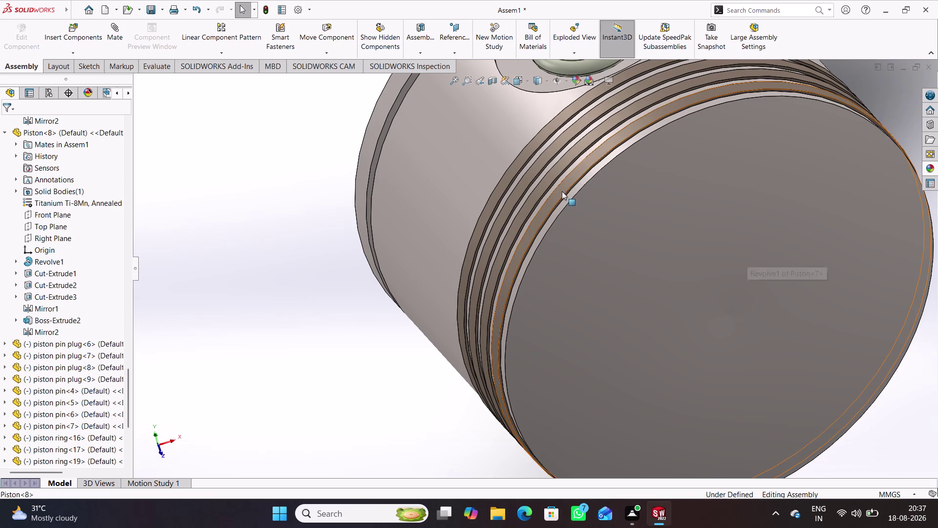
Drag piston ring-36 out of the eighth piston's groove so it floats beside it.
click(562, 192)
click(371, 279)
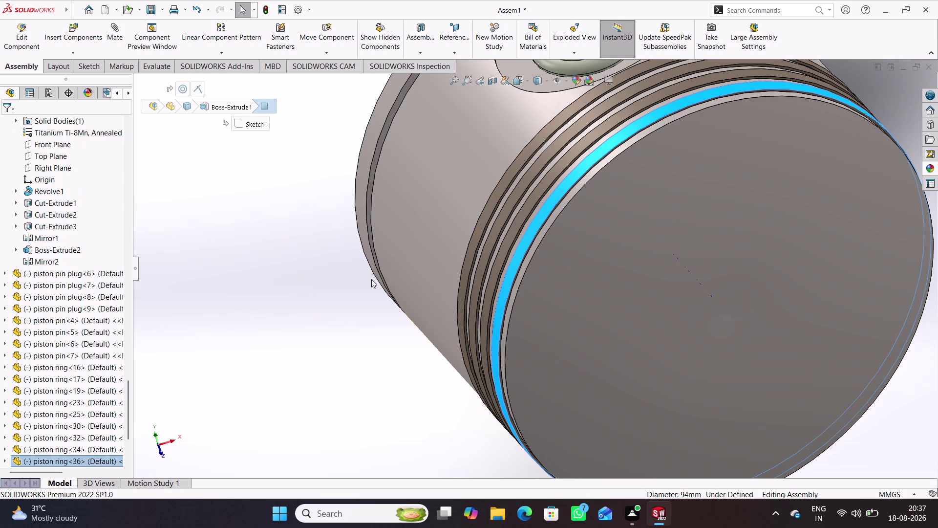
drag(528, 239, 630, 414)
drag(337, 338, 330, 331)
scroll(up, 3)
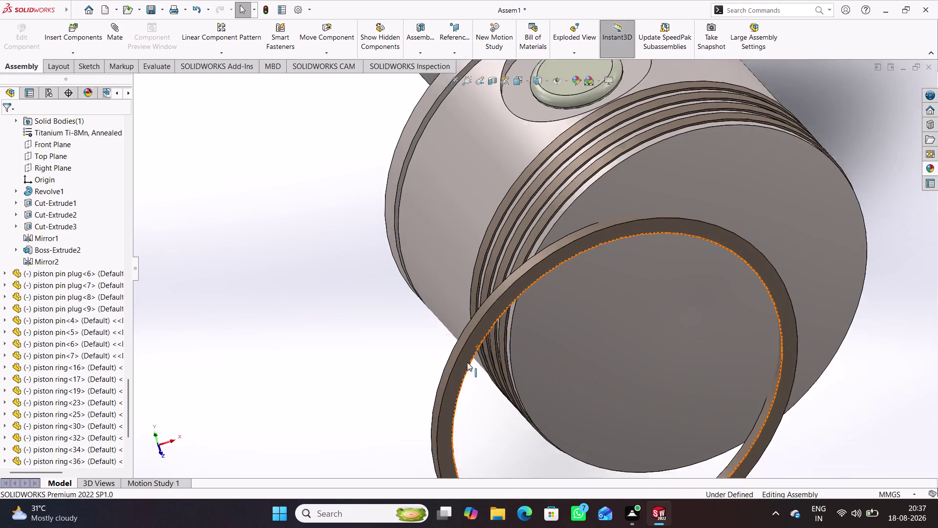
scroll(up, 3)
scroll(up, 3)
click(634, 399)
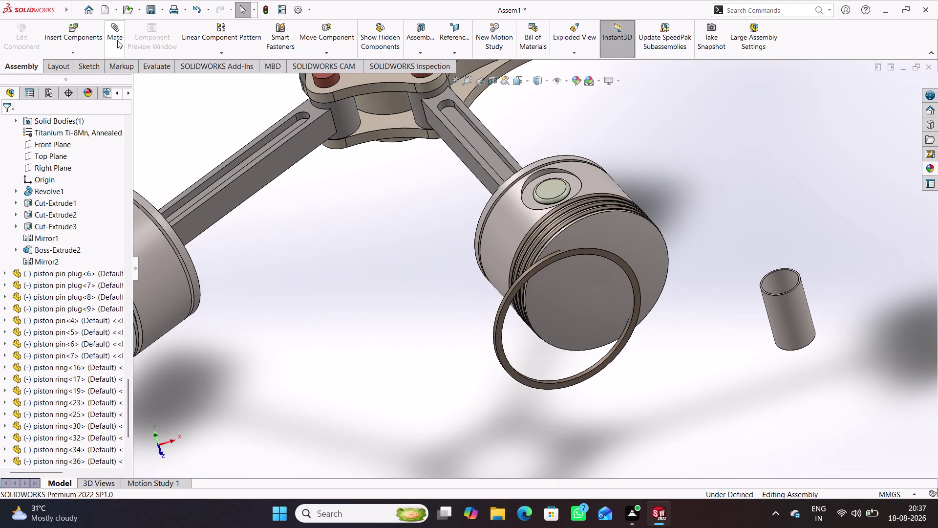
Mate the loose ring's inner face concentric with Piston-8's groove face.
click(117, 40)
scroll(down, 3)
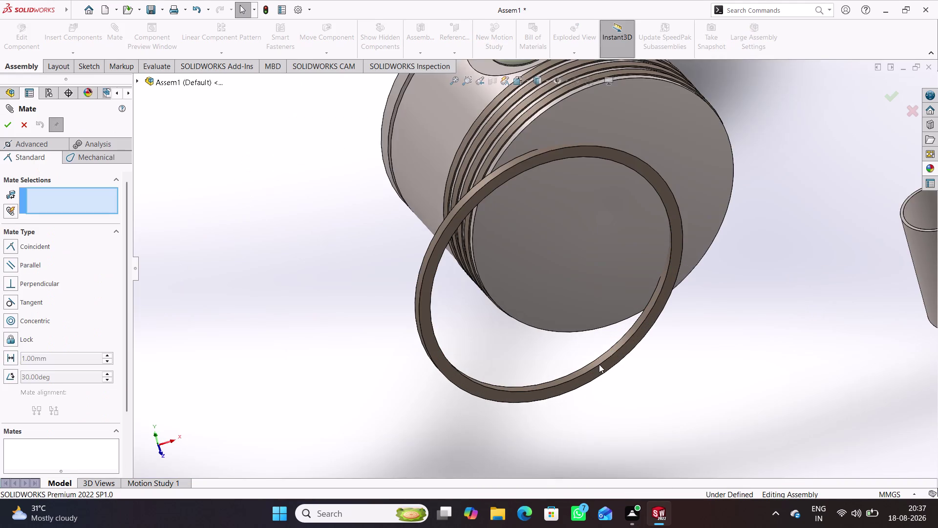
scroll(down, 3)
click(592, 348)
scroll(up, 3)
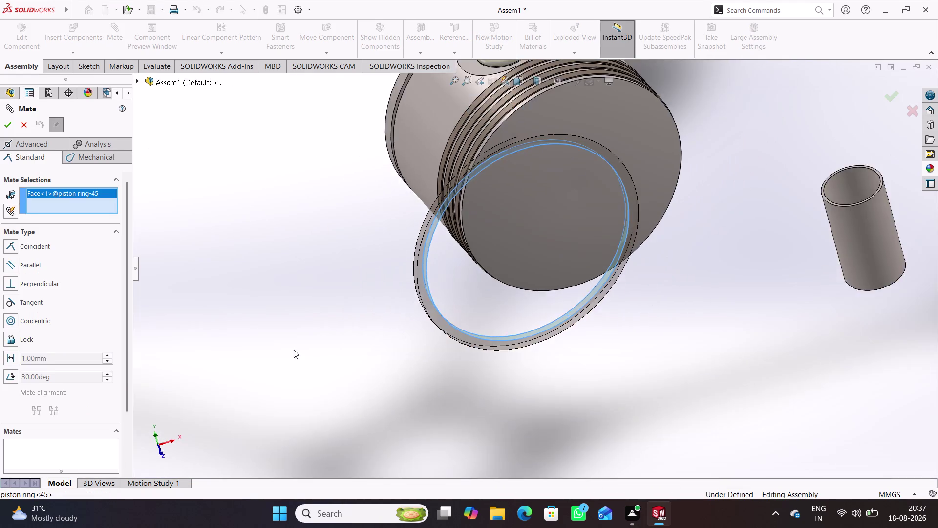
scroll(up, 3)
scroll(down, 3)
scroll(down, 3)
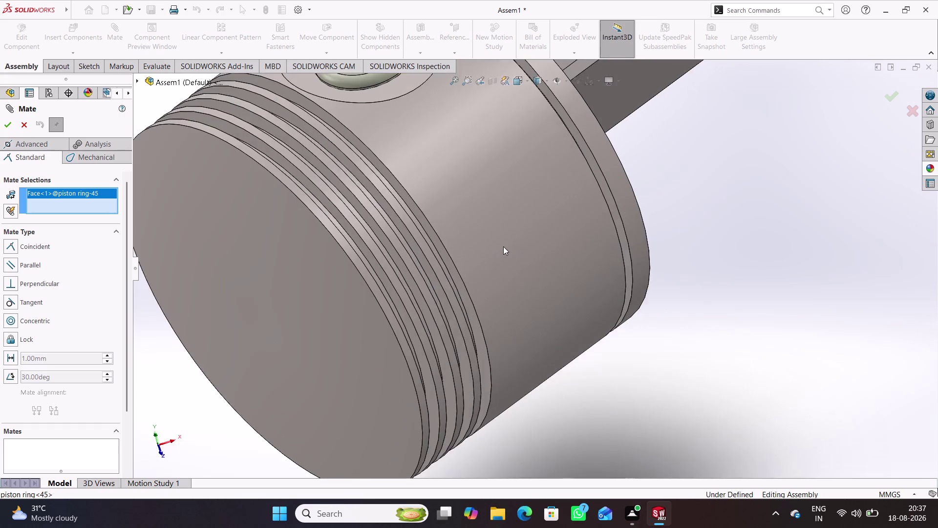
scroll(down, 3)
click(376, 230)
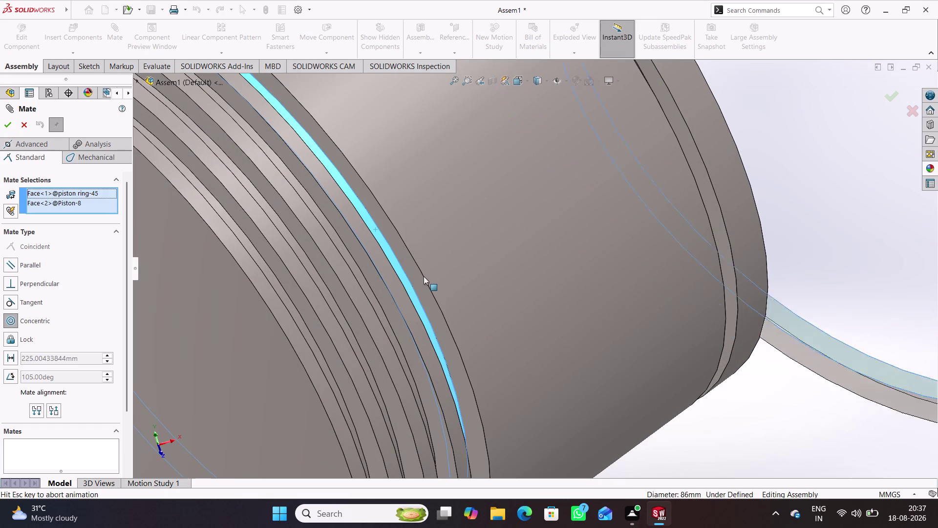
click(411, 294)
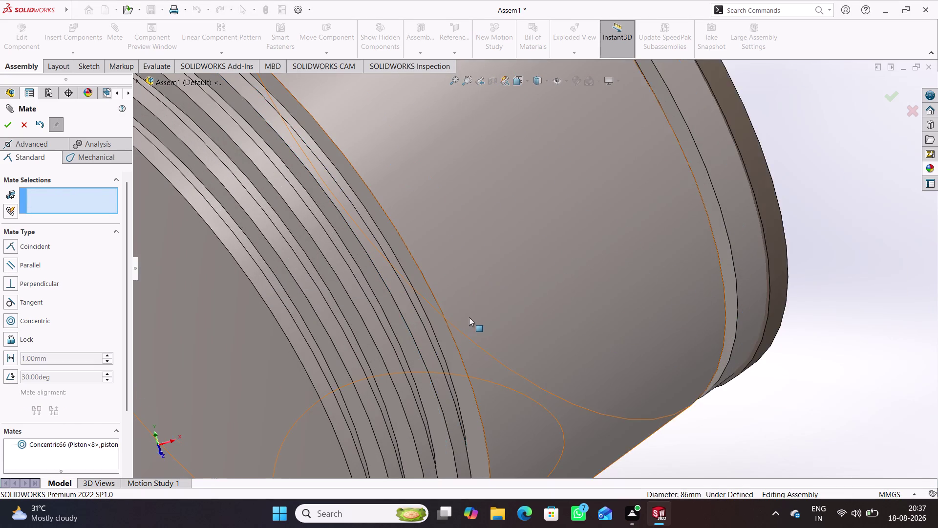
Make the ring's side face coincident with the groove side face and close the Mate tool.
scroll(up, 3)
scroll(up, 3)
scroll(down, 3)
scroll(down, 3)
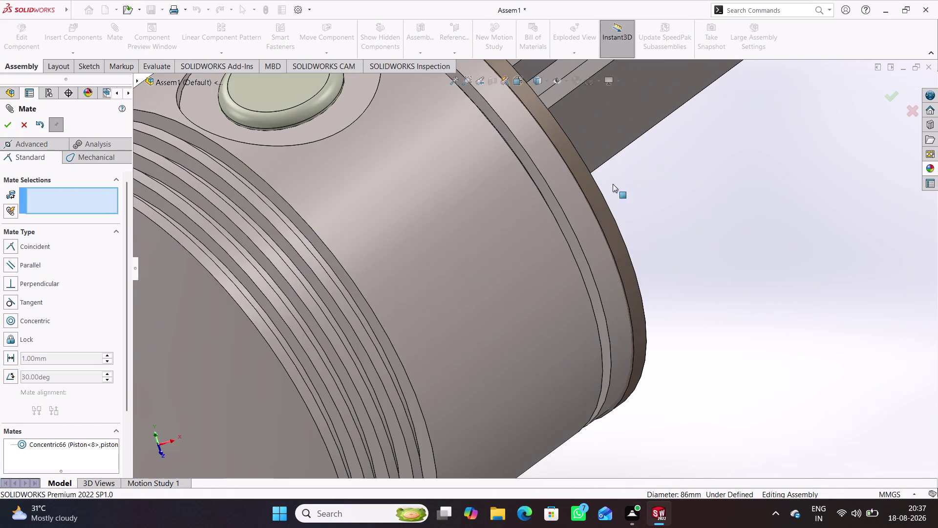
middle_drag(626, 205, 532, 291)
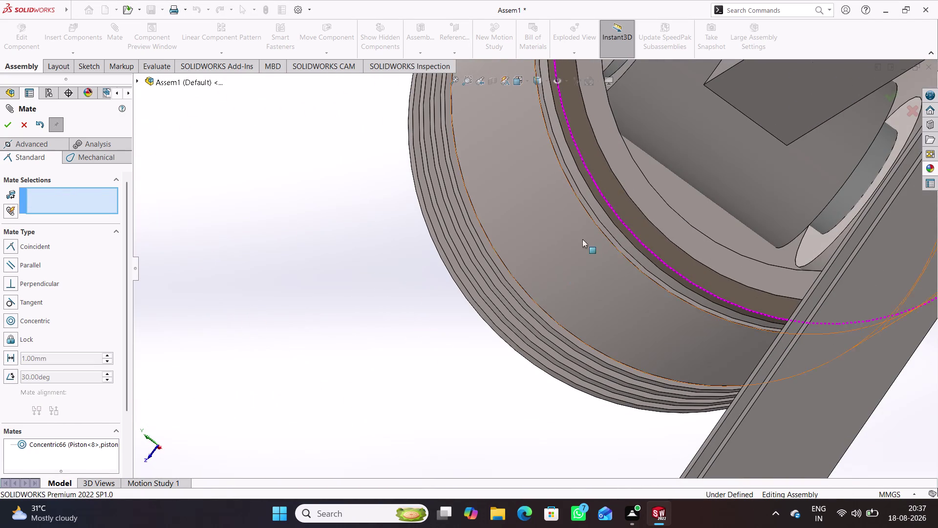
click(604, 175)
middle_drag(497, 264, 582, 211)
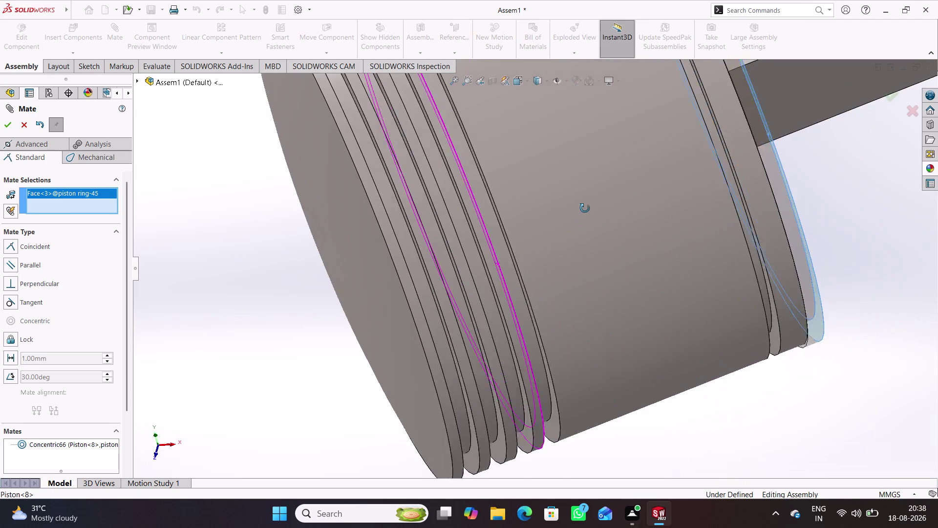
middle_drag(581, 210, 588, 190)
scroll(down, 3)
click(508, 187)
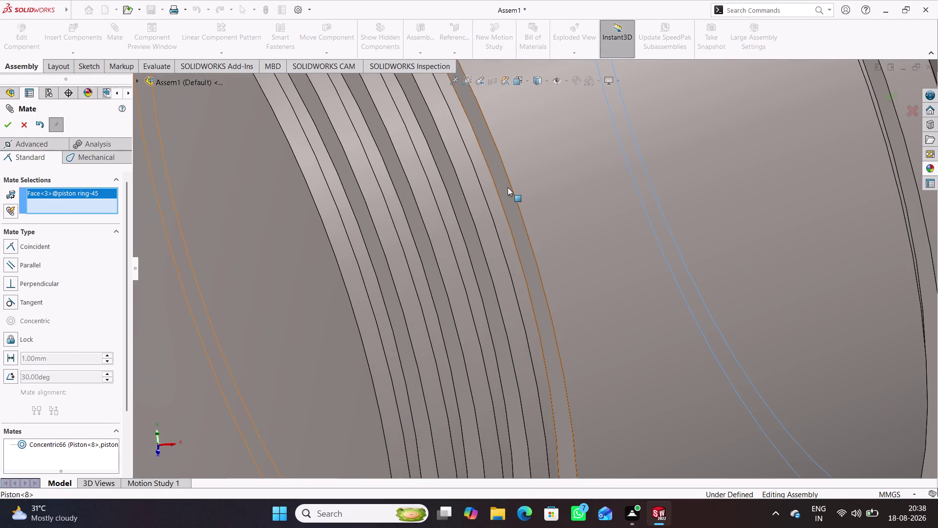
click(682, 202)
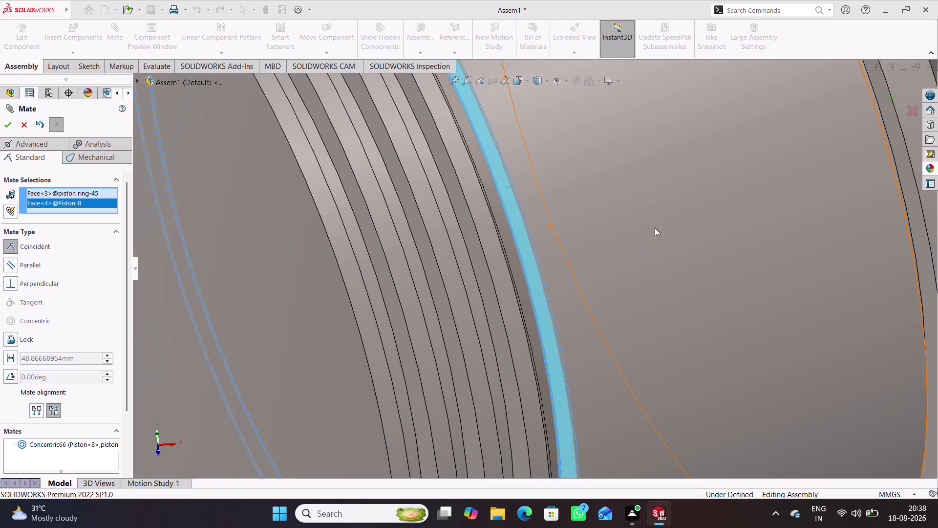
scroll(up, 3)
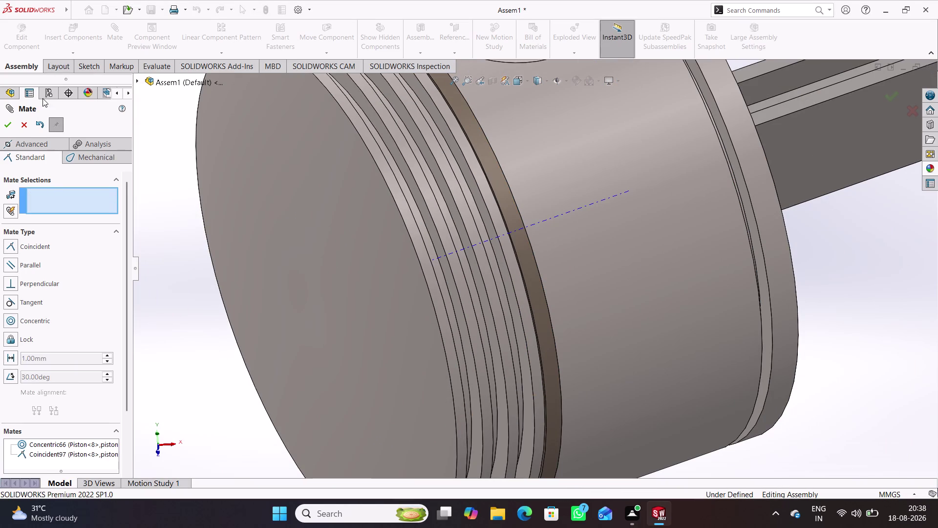
click(23, 130)
click(80, 51)
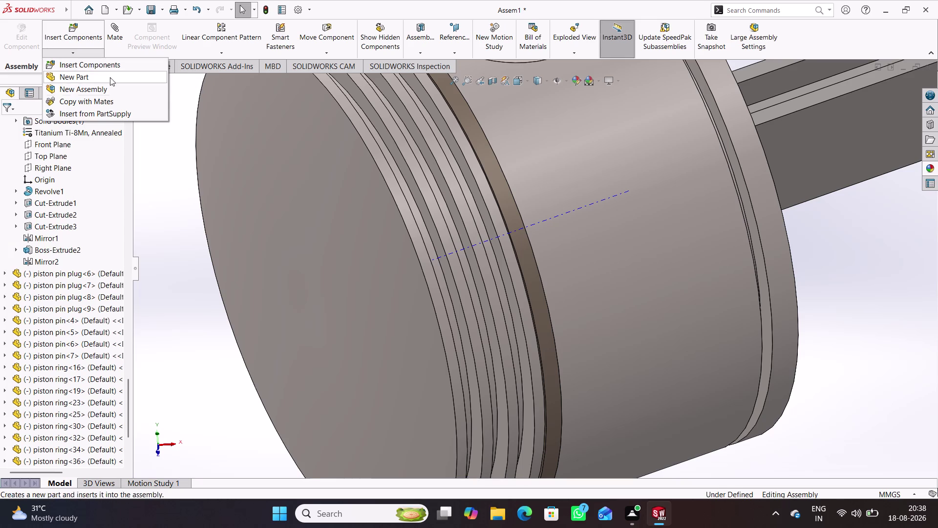
Start Copy with Mates with piston ring-45 selected as the part to copy.
click(99, 100)
middle_drag(490, 223, 454, 202)
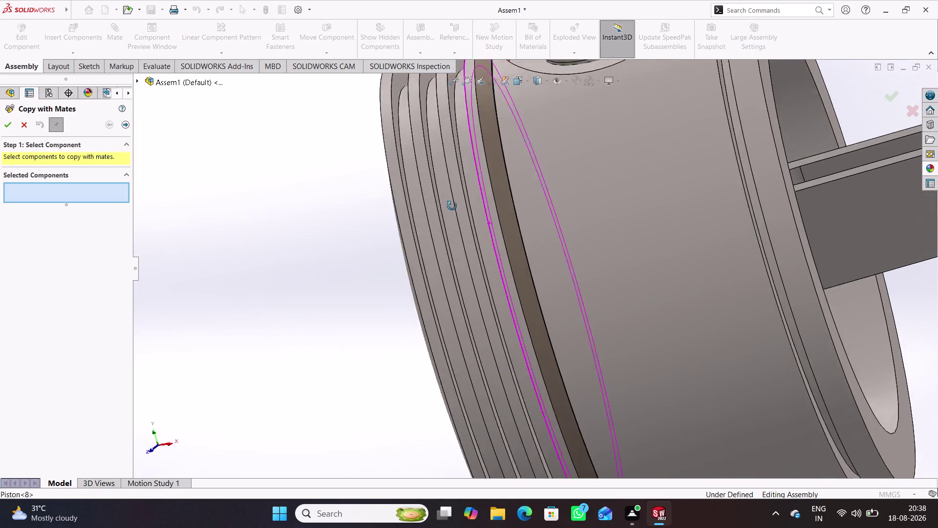
middle_drag(453, 202, 461, 231)
click(504, 178)
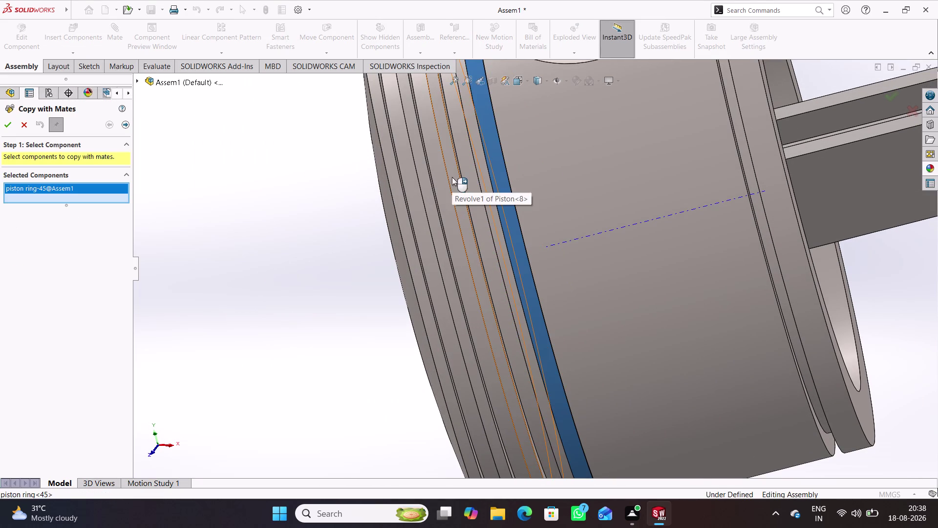
drag(452, 177, 456, 180)
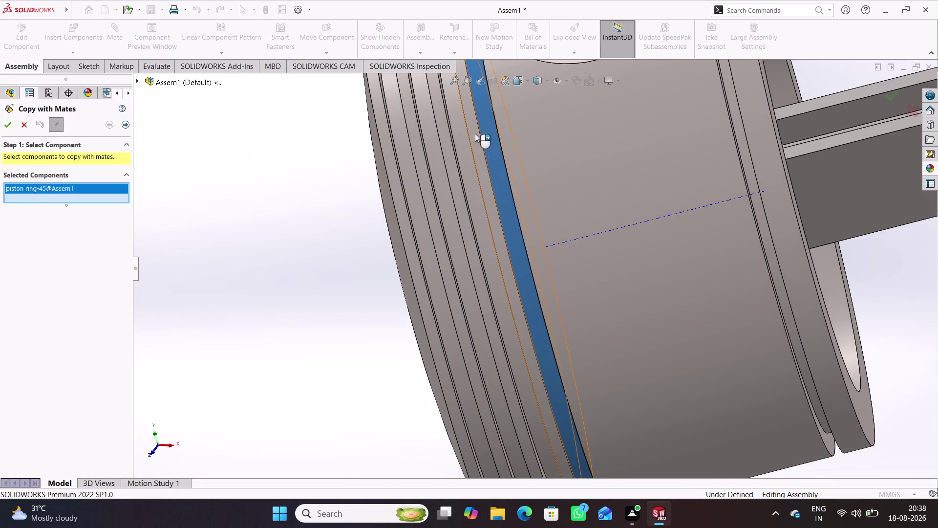
click(489, 129)
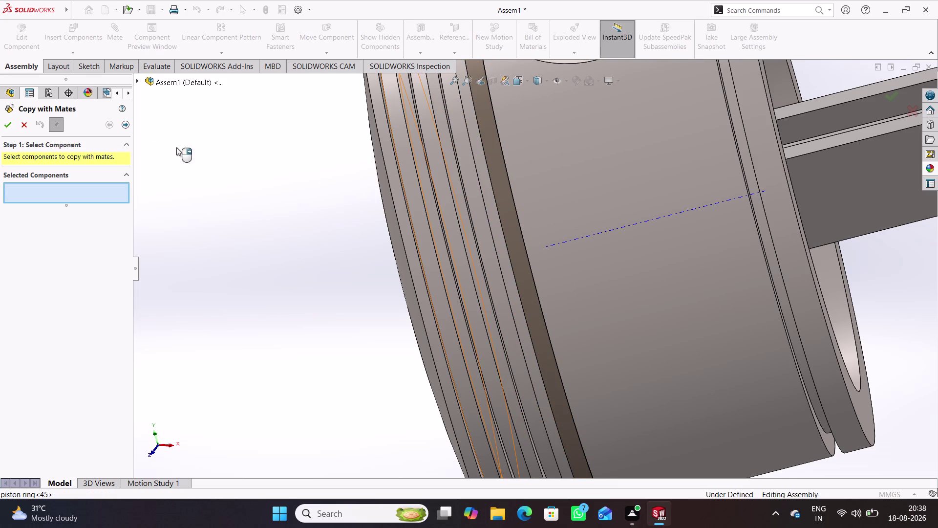
click(491, 120)
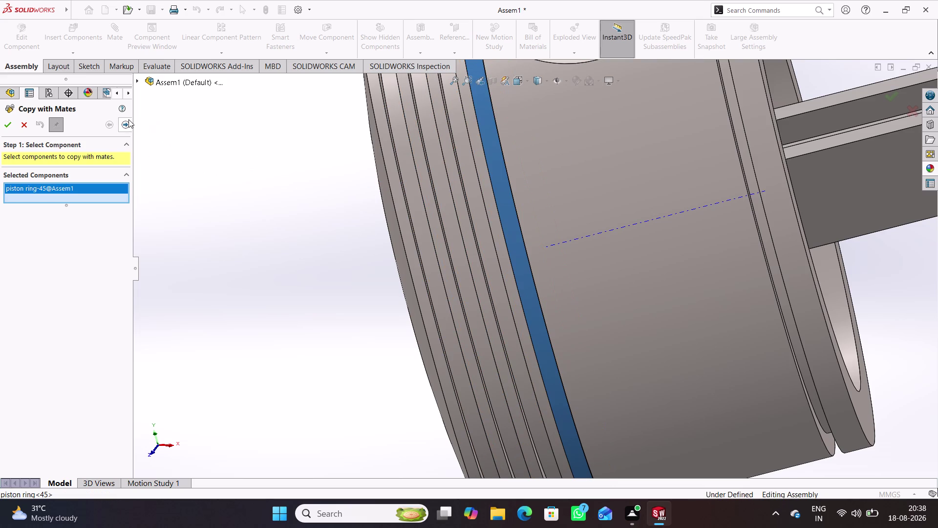
click(129, 123)
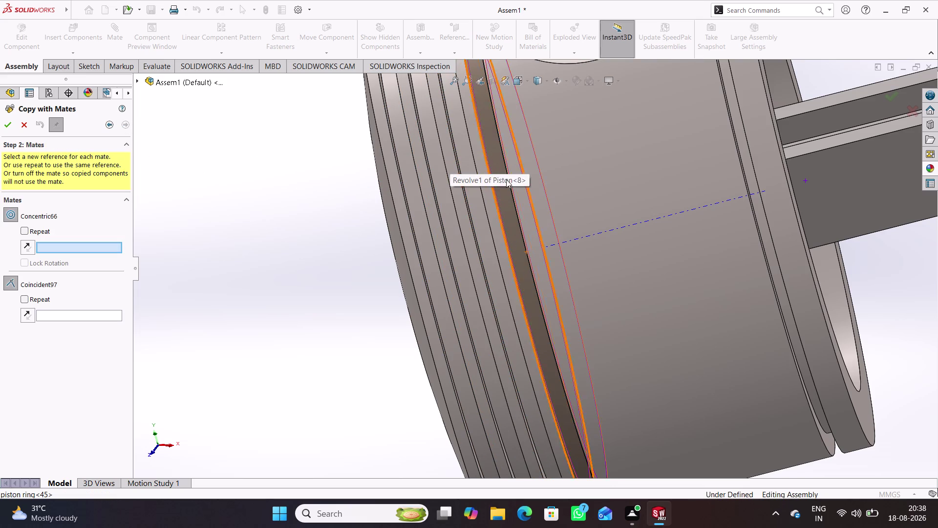
Place the first ring-45 copy using the first empty groove's round and side faces.
middle_drag(514, 182, 532, 170)
scroll(up, 3)
middle_drag(523, 165, 528, 162)
click(471, 128)
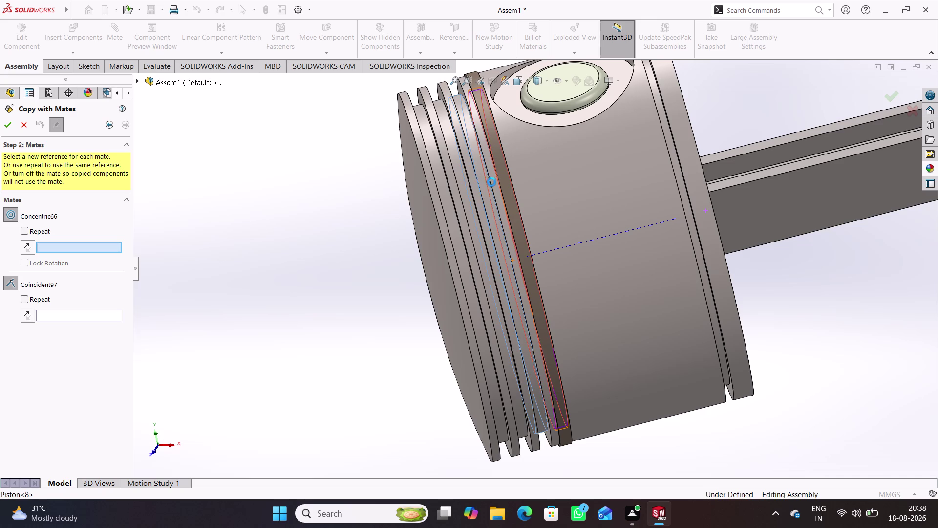
middle_drag(494, 183, 519, 164)
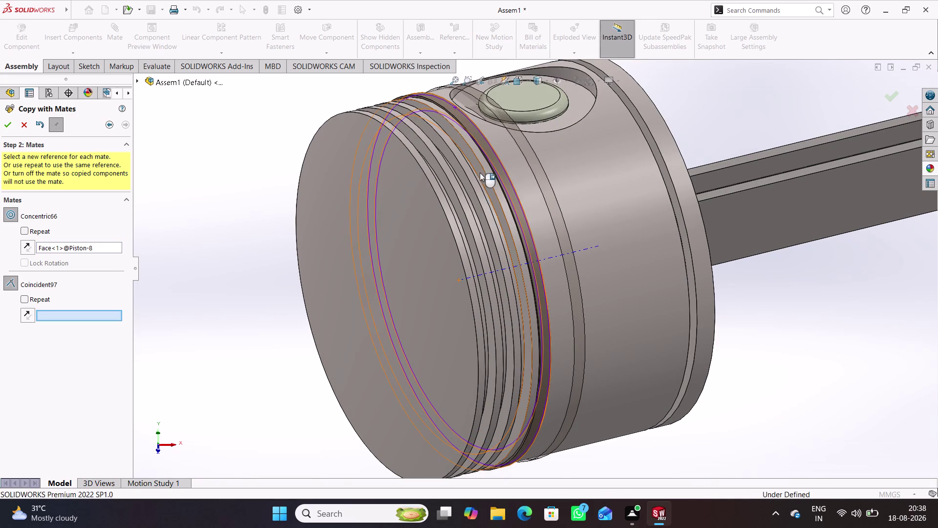
click(481, 172)
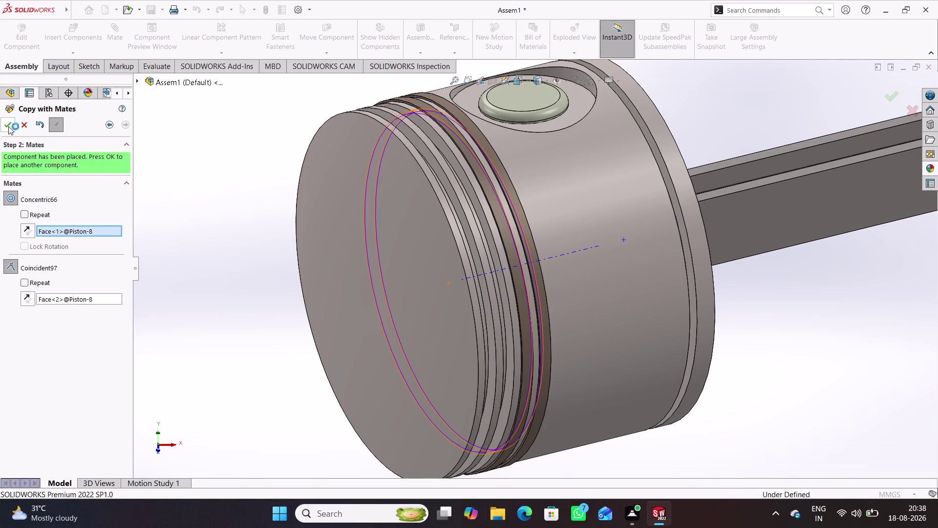
click(8, 126)
Place a second ring-45 copy in the next empty groove's round and side faces.
middle_drag(521, 247, 489, 282)
scroll(down, 3)
middle_drag(511, 185, 528, 169)
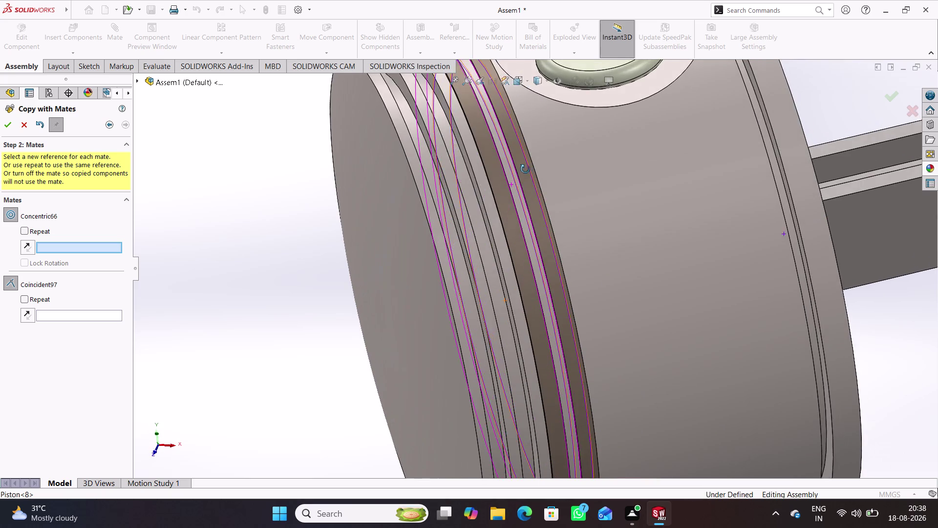
middle_drag(528, 169, 521, 181)
click(458, 146)
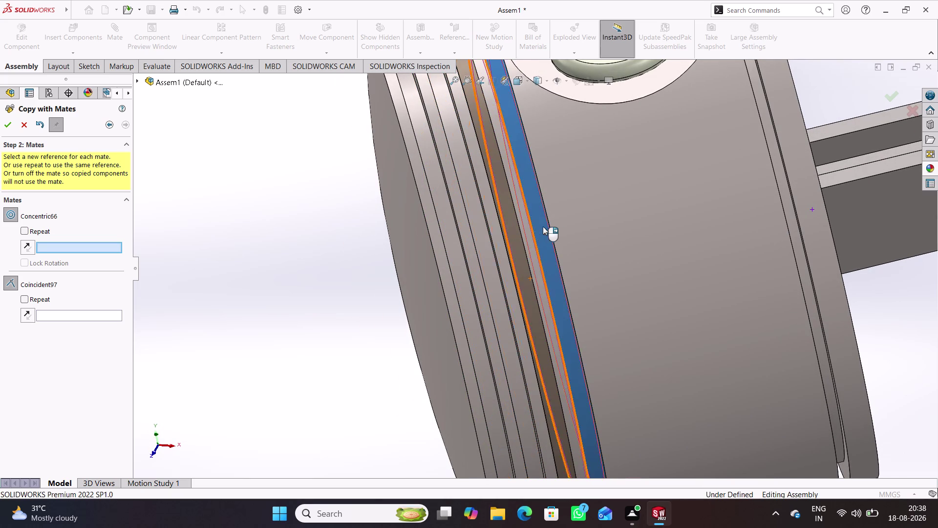
click(455, 137)
click(454, 130)
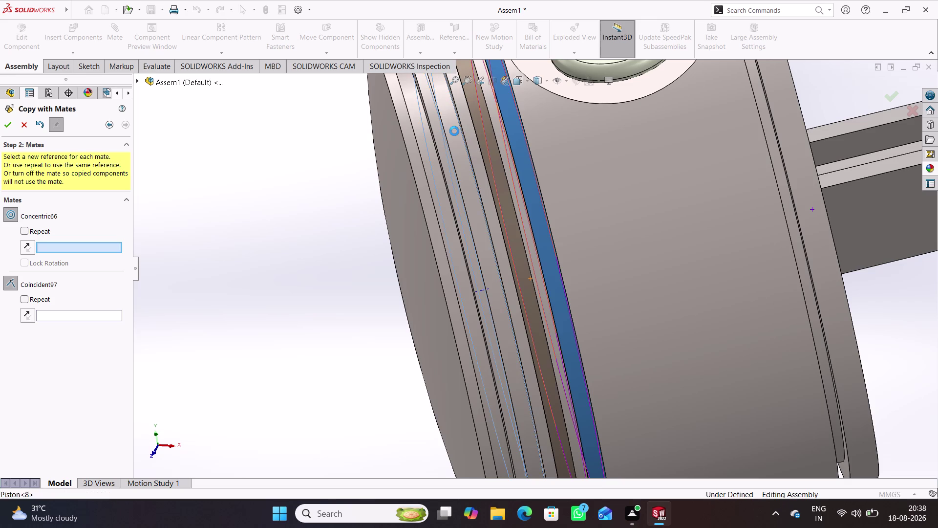
middle_drag(532, 222, 560, 205)
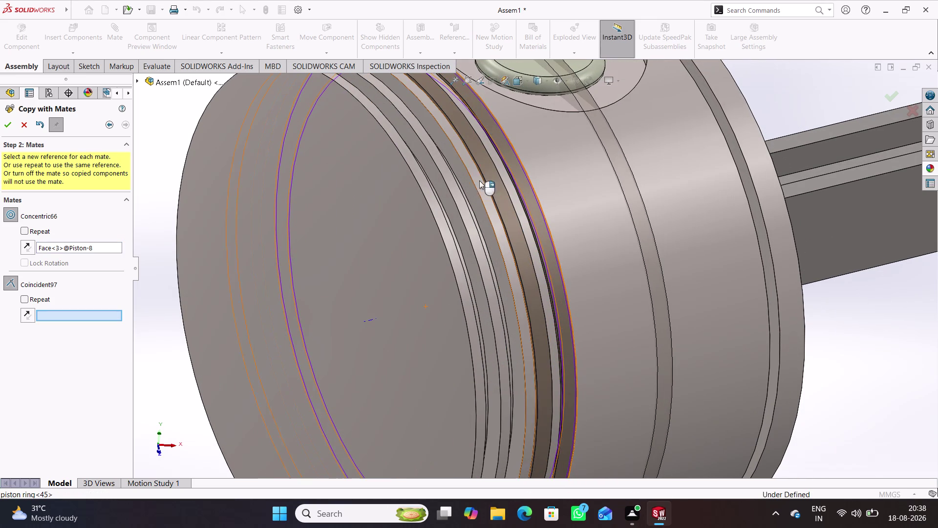
click(459, 165)
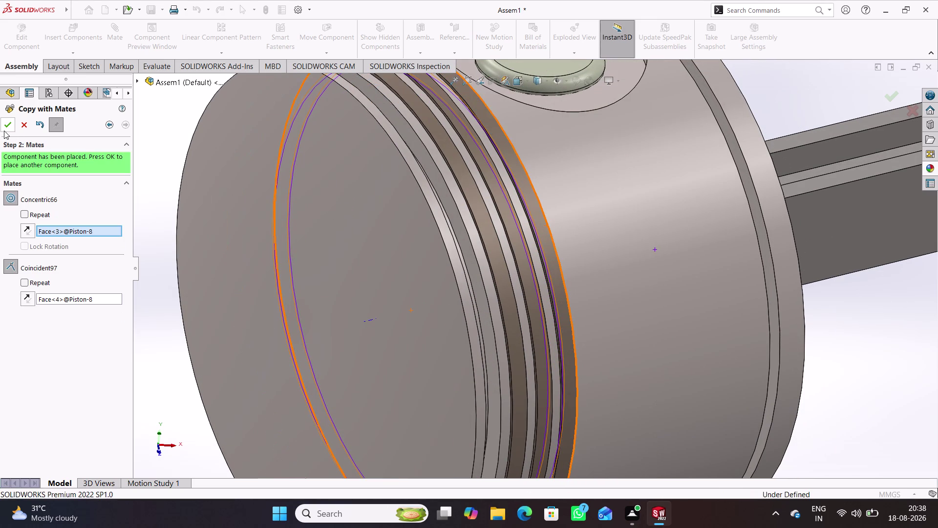
click(6, 127)
Place the third ring-45 copy in the last groove and close the tool.
middle_drag(531, 252, 505, 287)
click(440, 188)
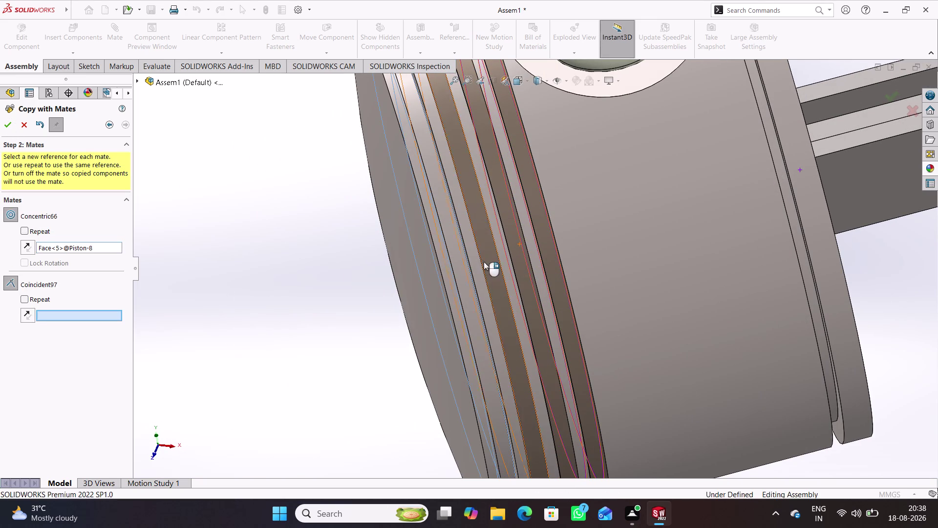
middle_drag(471, 251, 501, 237)
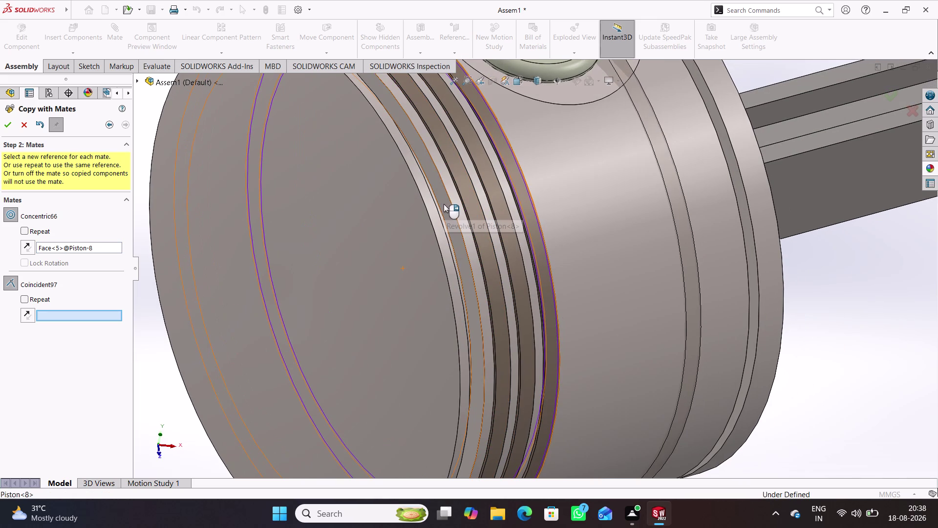
click(443, 204)
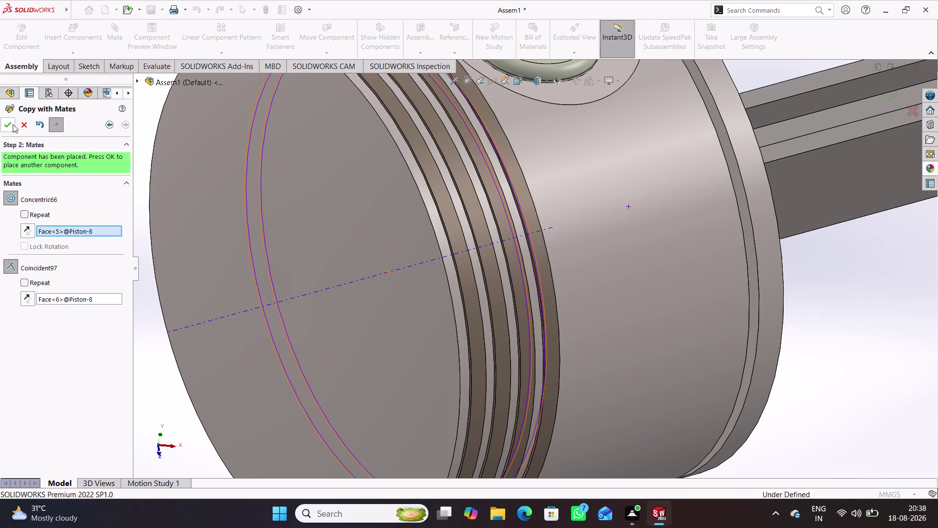
click(12, 125)
click(25, 124)
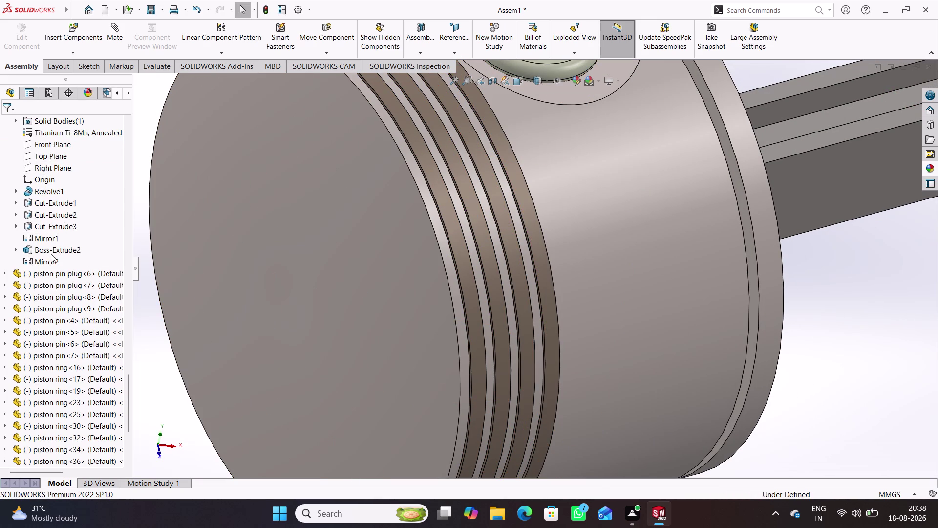
scroll(down, 3)
scroll(down, 3)
scroll(up, 3)
scroll(up, 3)
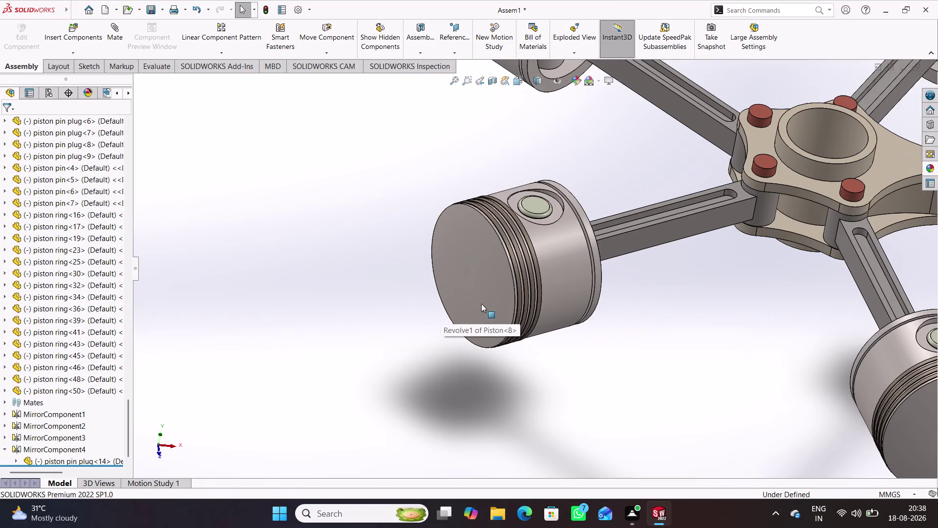
scroll(up, 3)
scroll(down, 3)
scroll(down, 3)
middle_drag(733, 314, 711, 358)
click(734, 356)
scroll(up, 3)
middle_drag(800, 371, 784, 302)
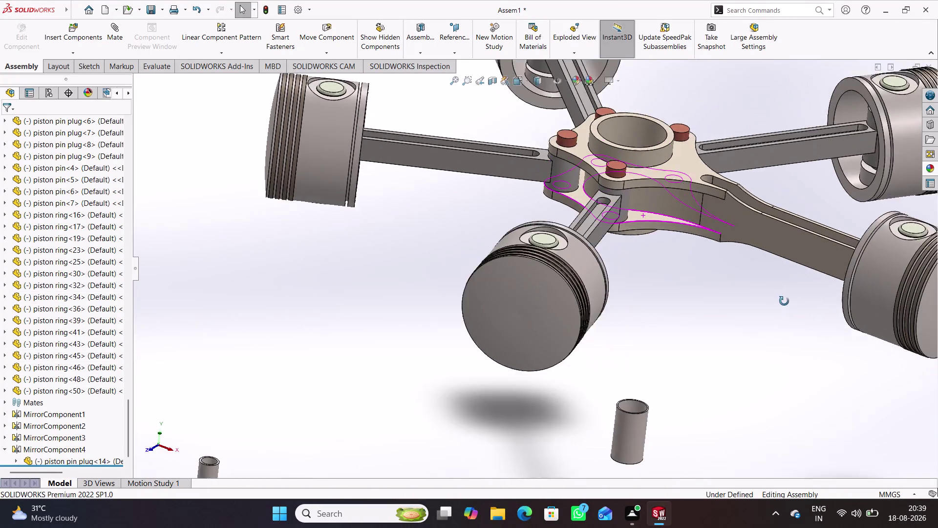
middle_drag(784, 301, 760, 327)
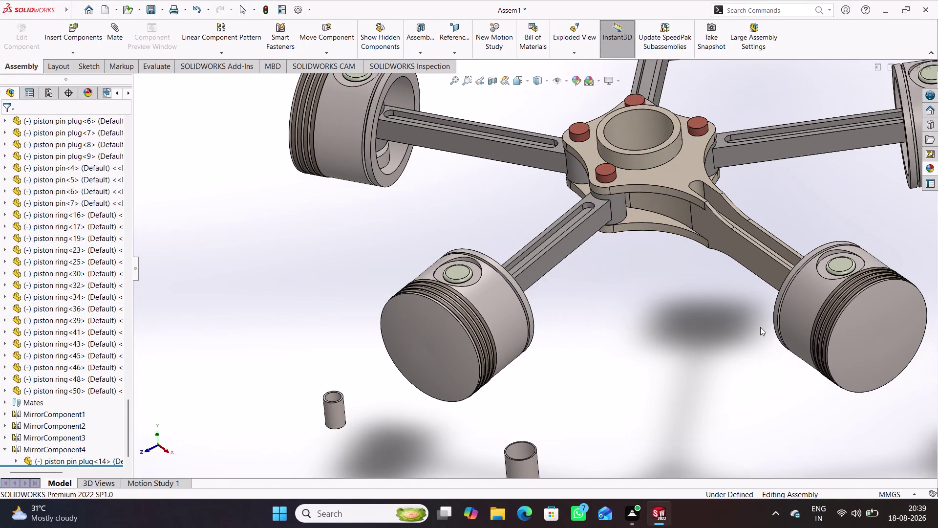